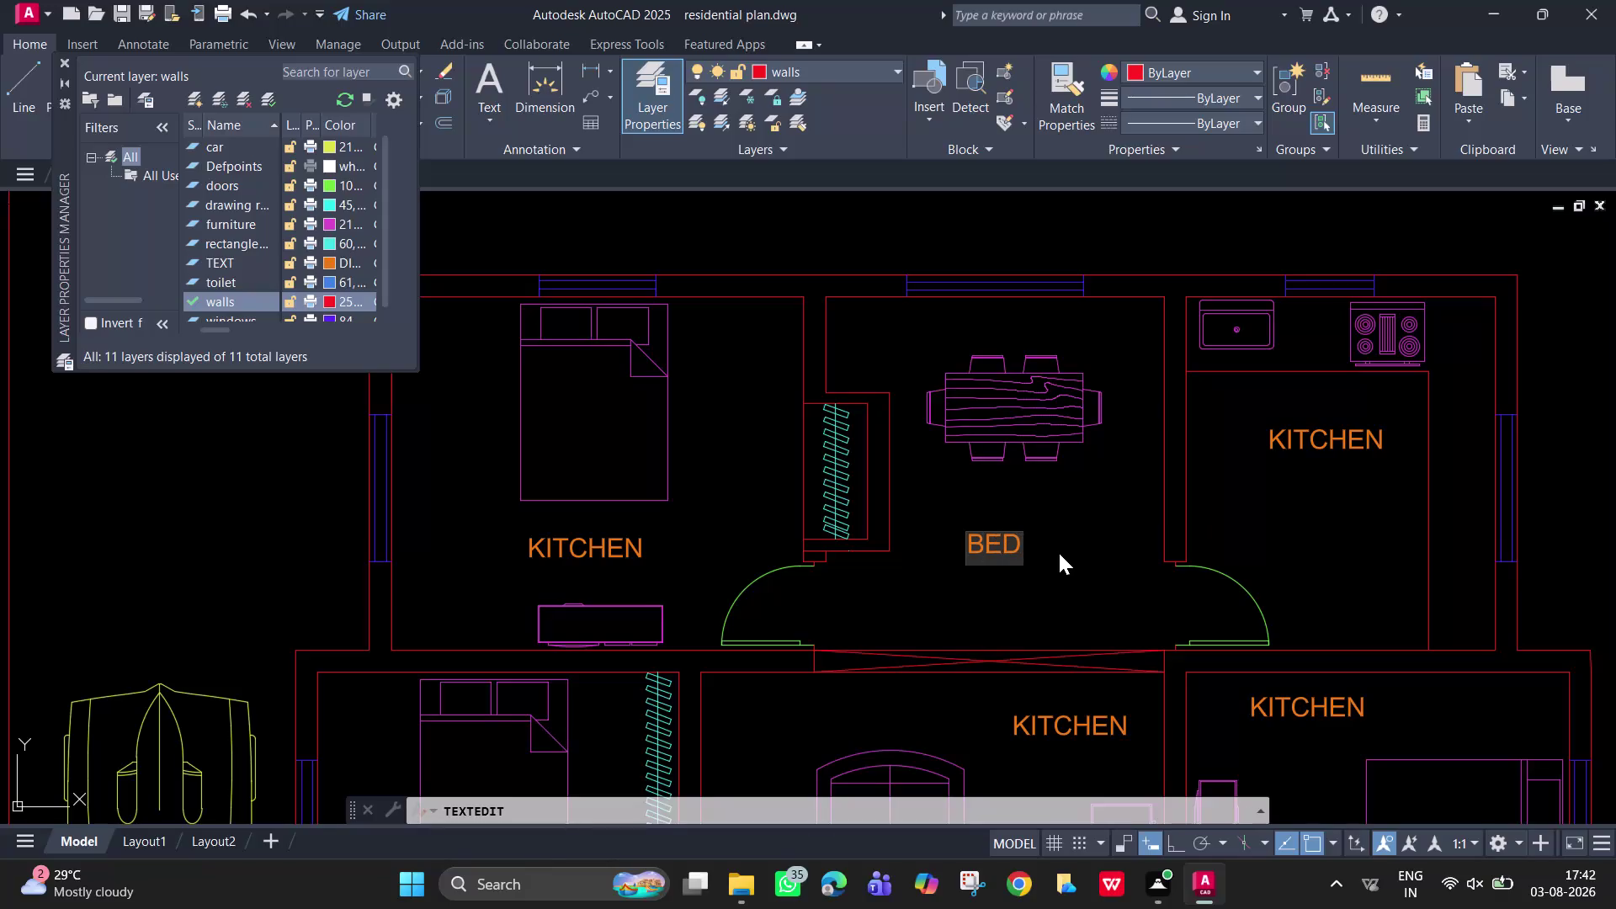
Retype the top-centre room's label as DINING, fixing typos along the way, and finish editing.
text(ROO)
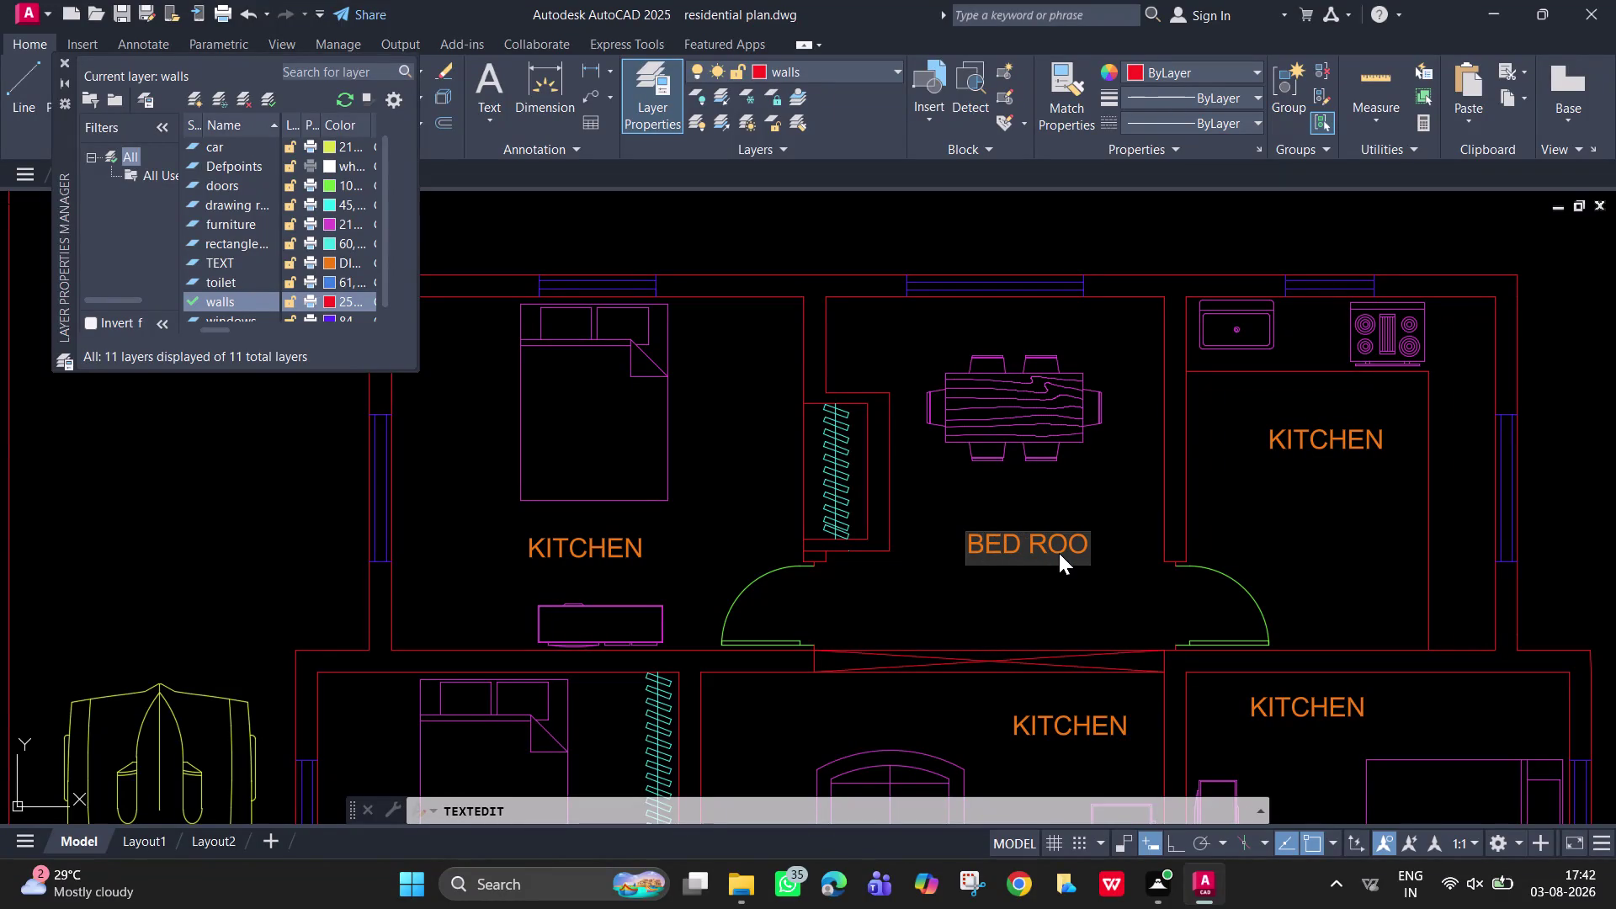
key(BackSpace)
key(BackSpace)
key(BackSpace)
text(DIN)
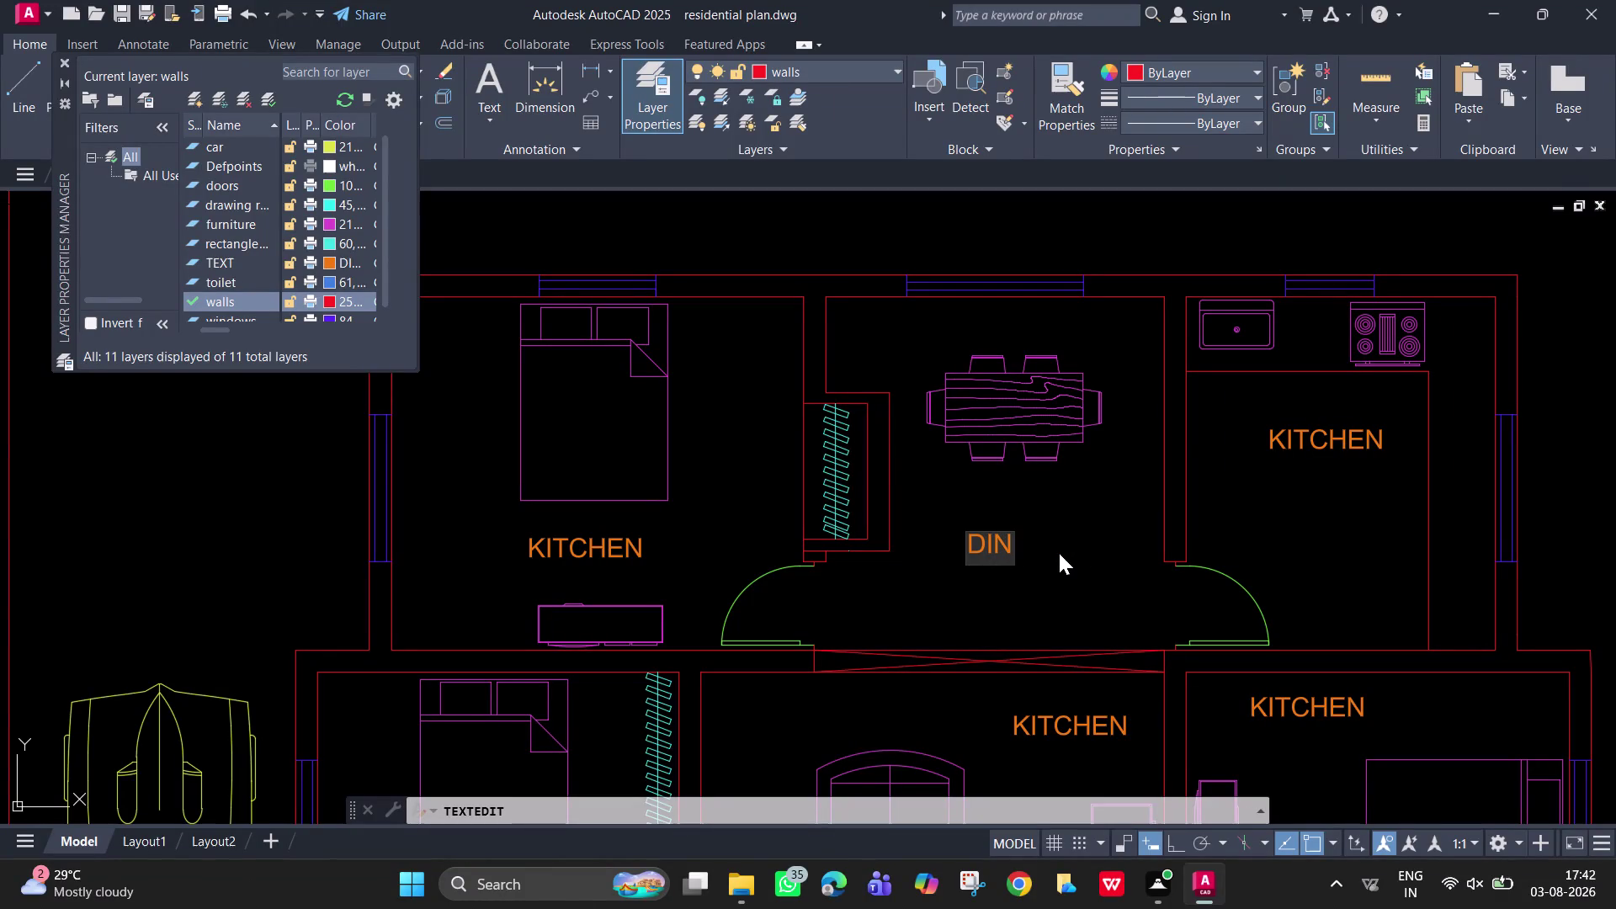
text(I)
key(n)
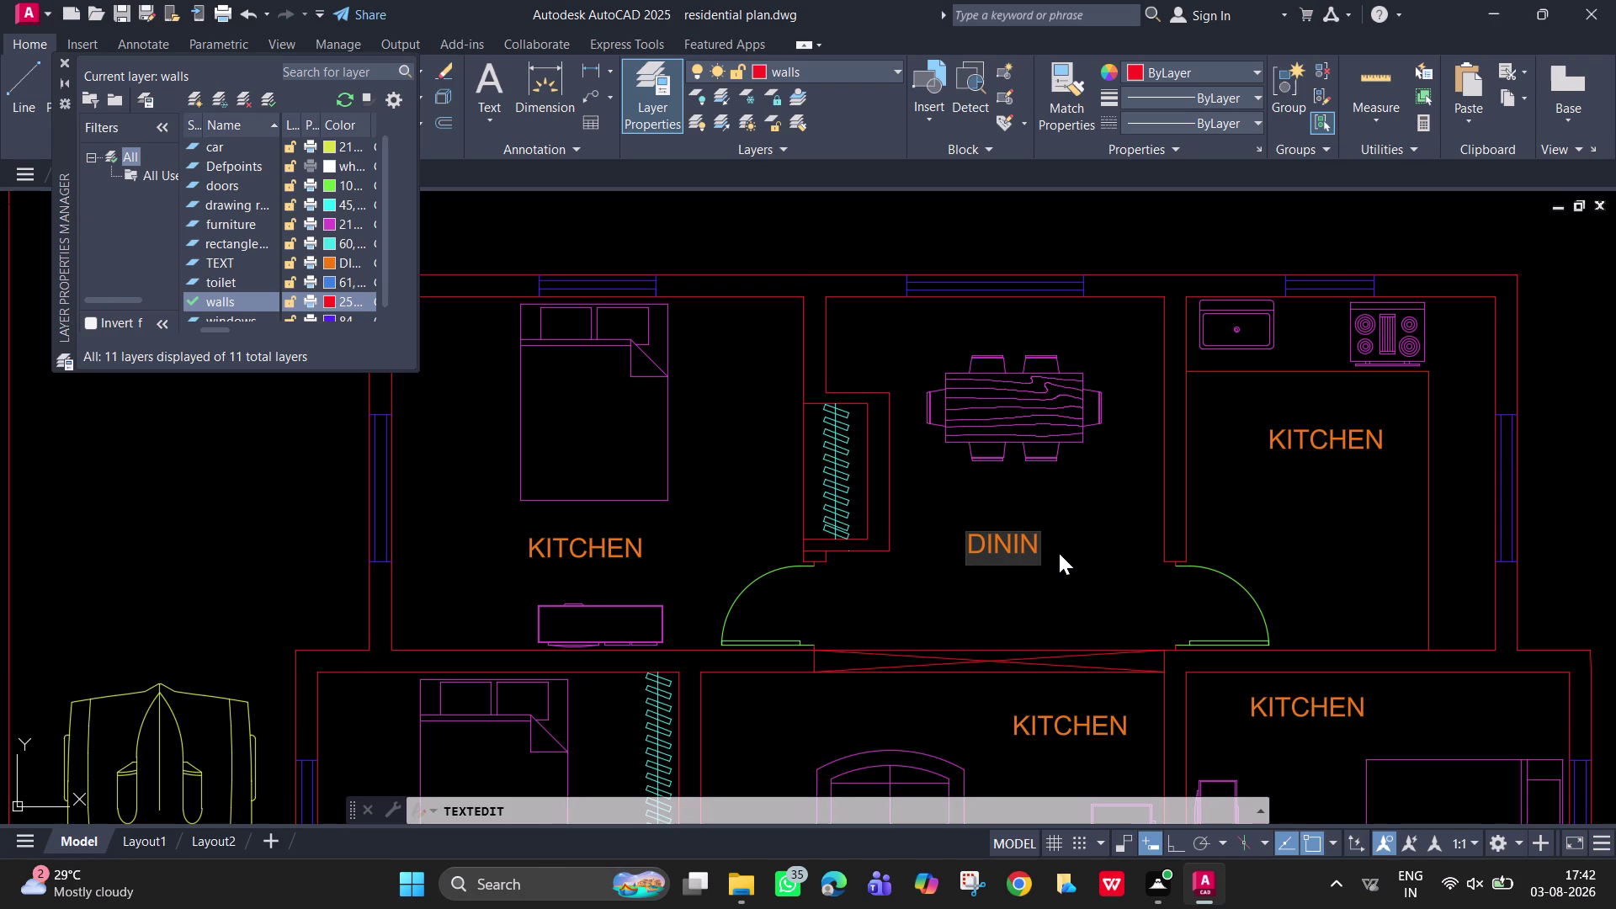
key(n)
key(BackSpace)
key(BackSpace)
key(BackSpace)
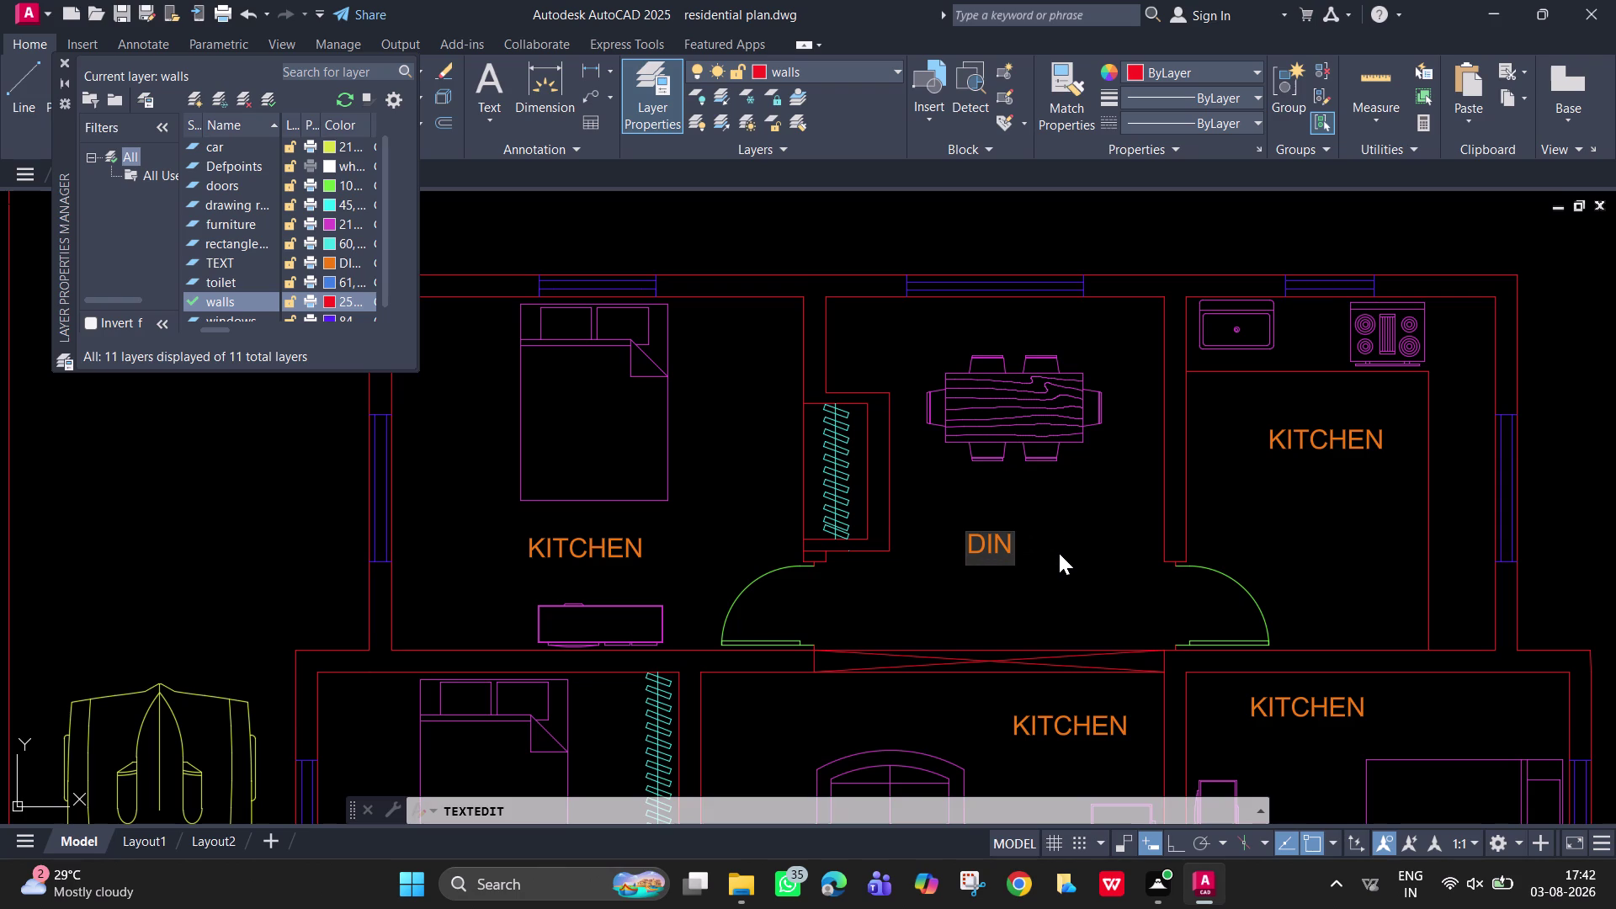
text(ING)
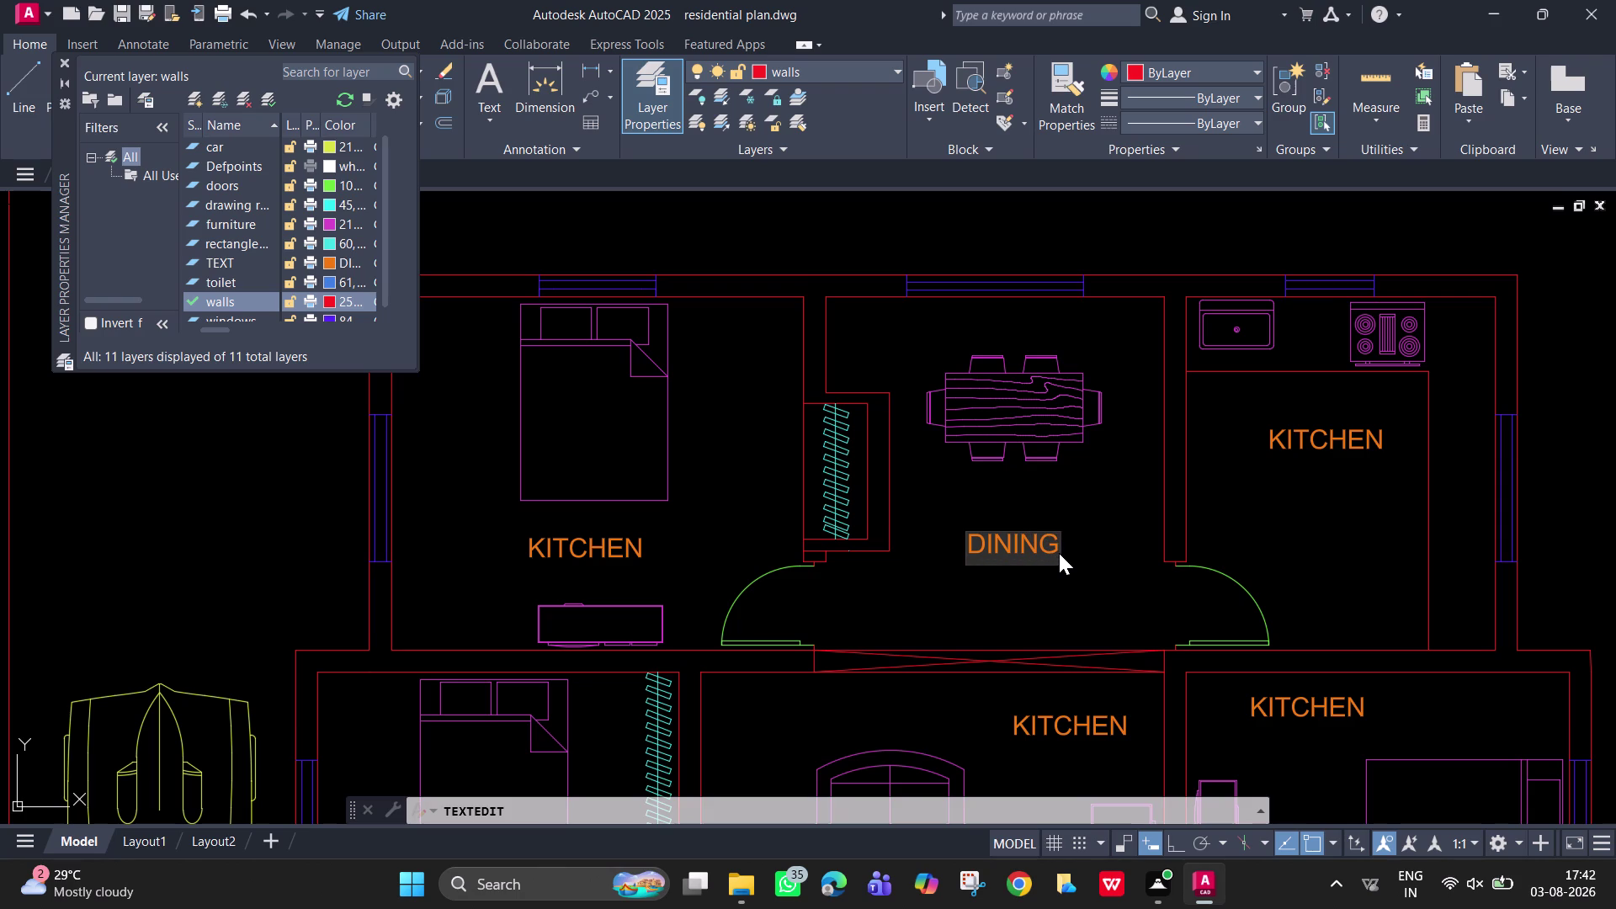
key(BackSpace)
key(g)
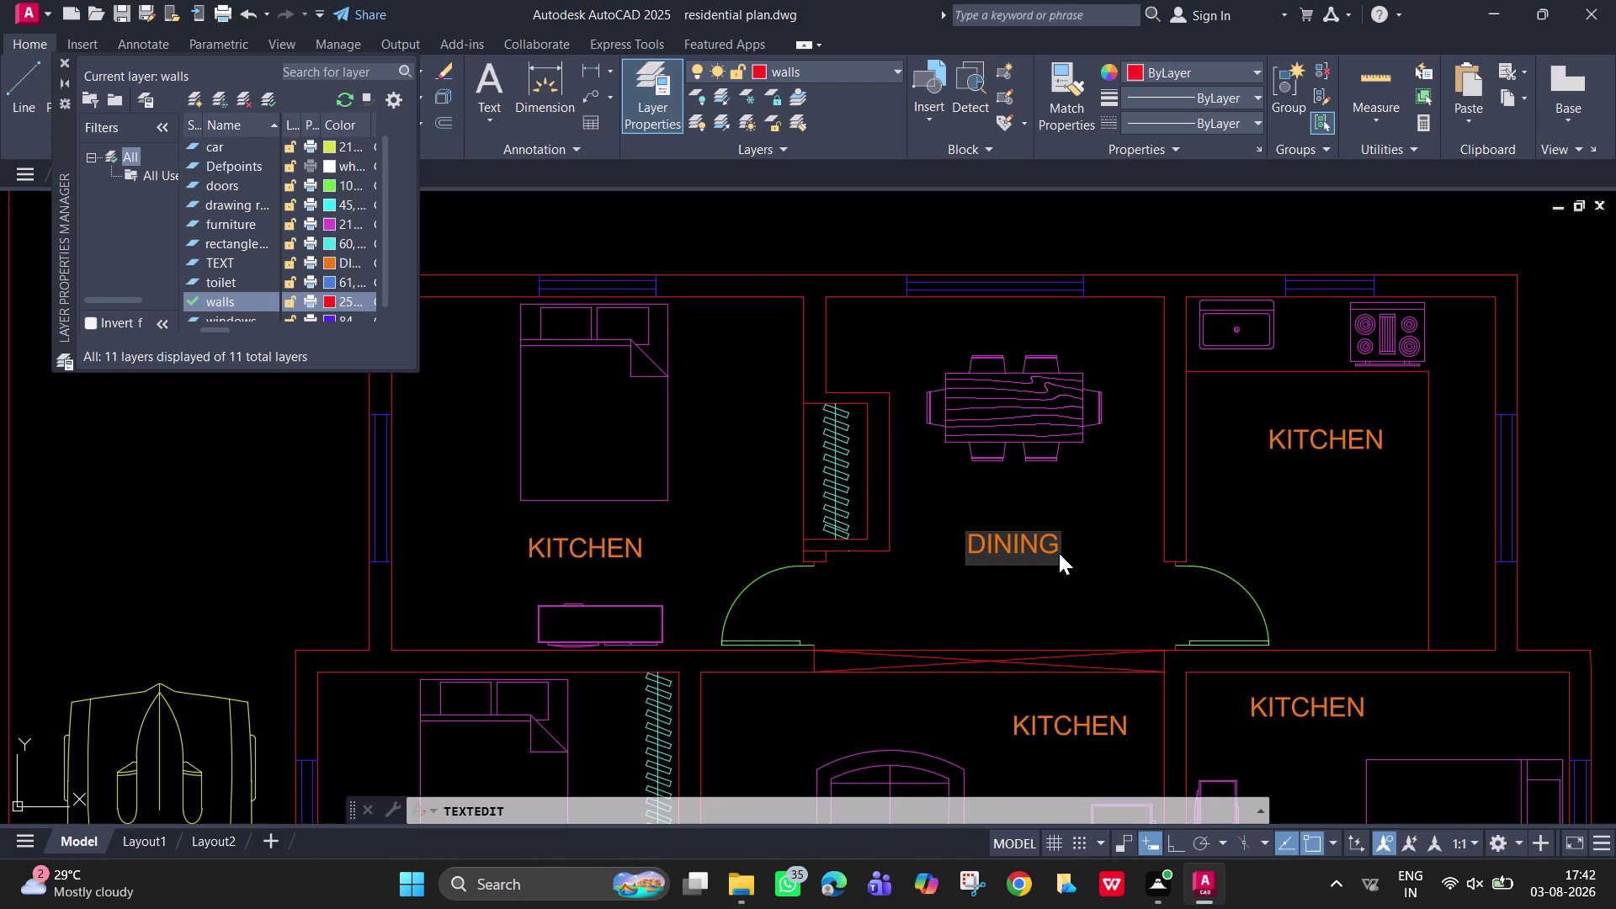
key(Return)
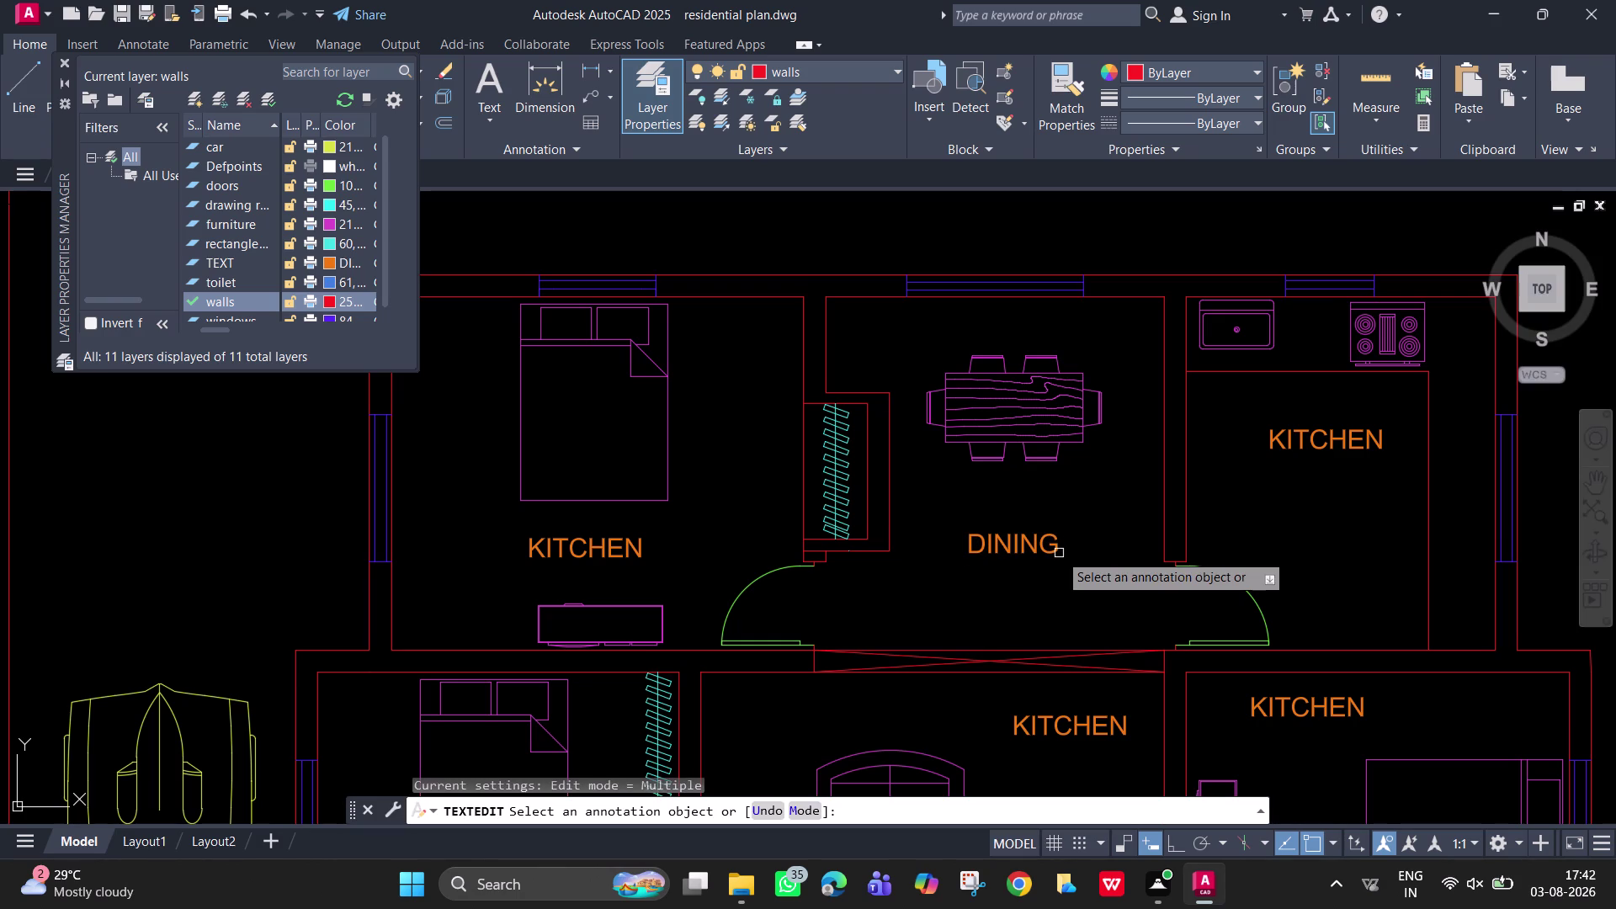
Replace the upper-left bedroom's KITCHEN label with BED ROOM and exit text editing.
double_click(614, 538)
key(BackSpace)
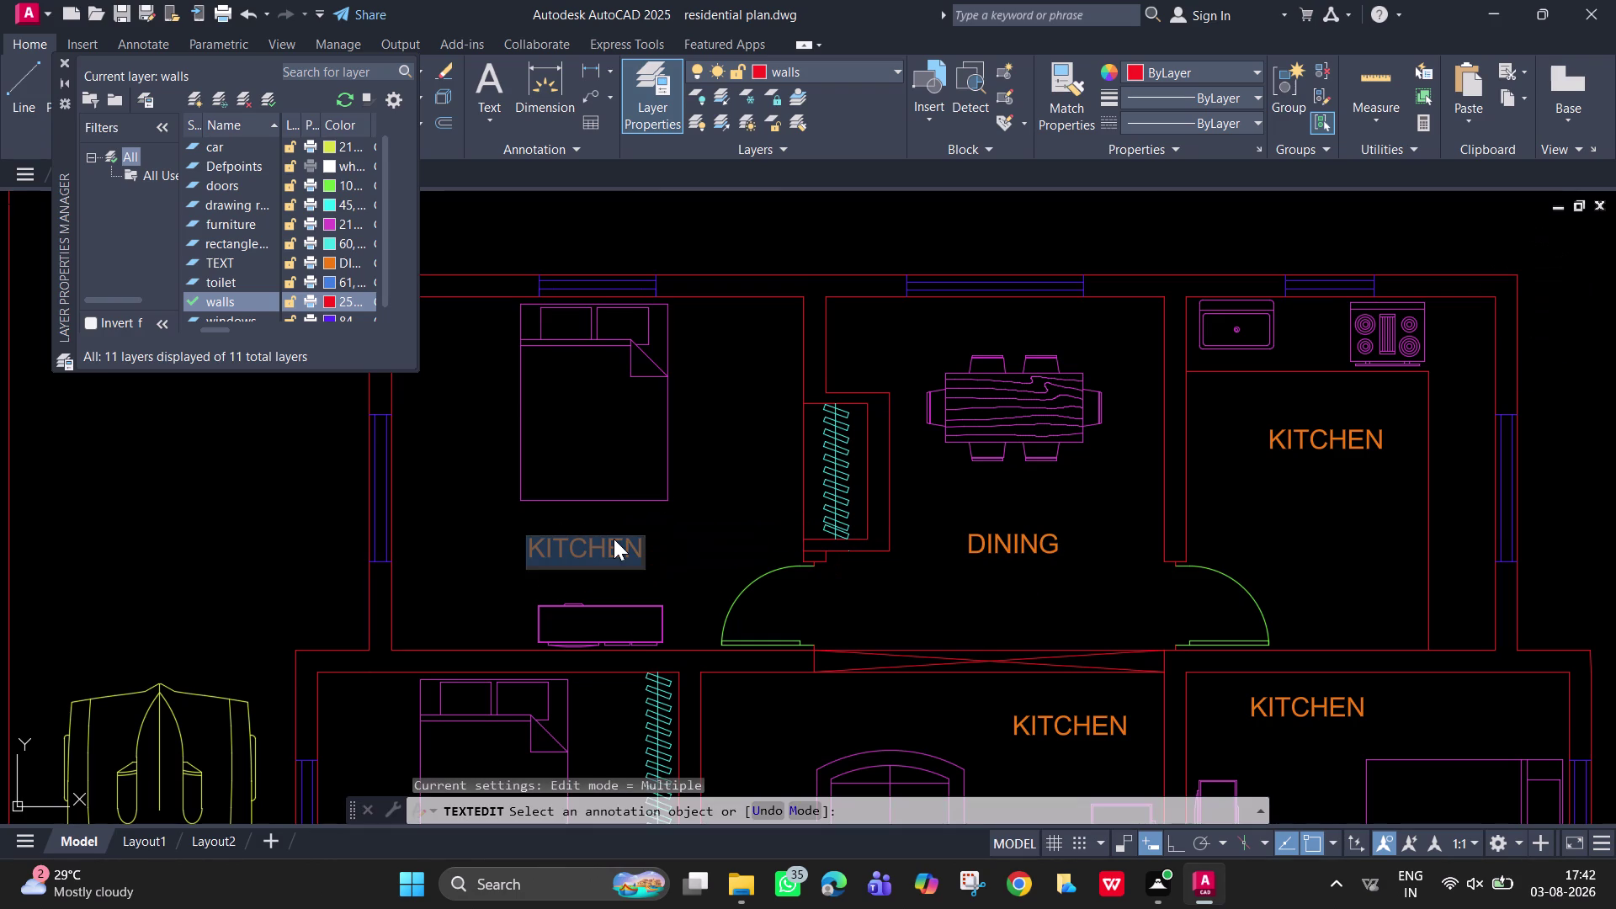
text(BED)
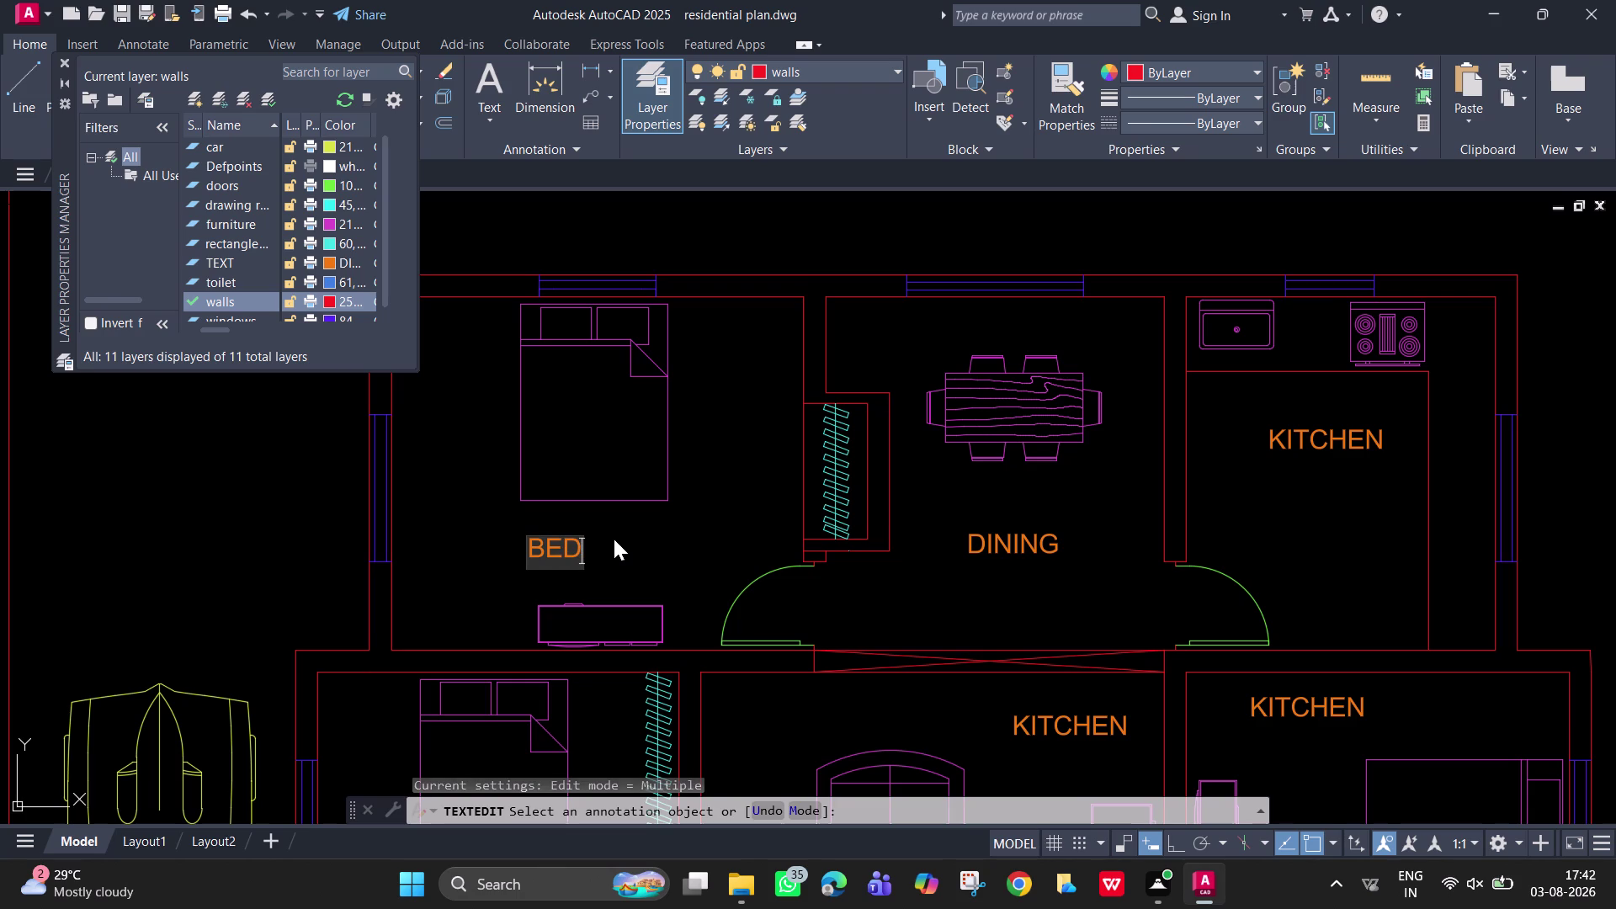
key(space)
text(ROOM)
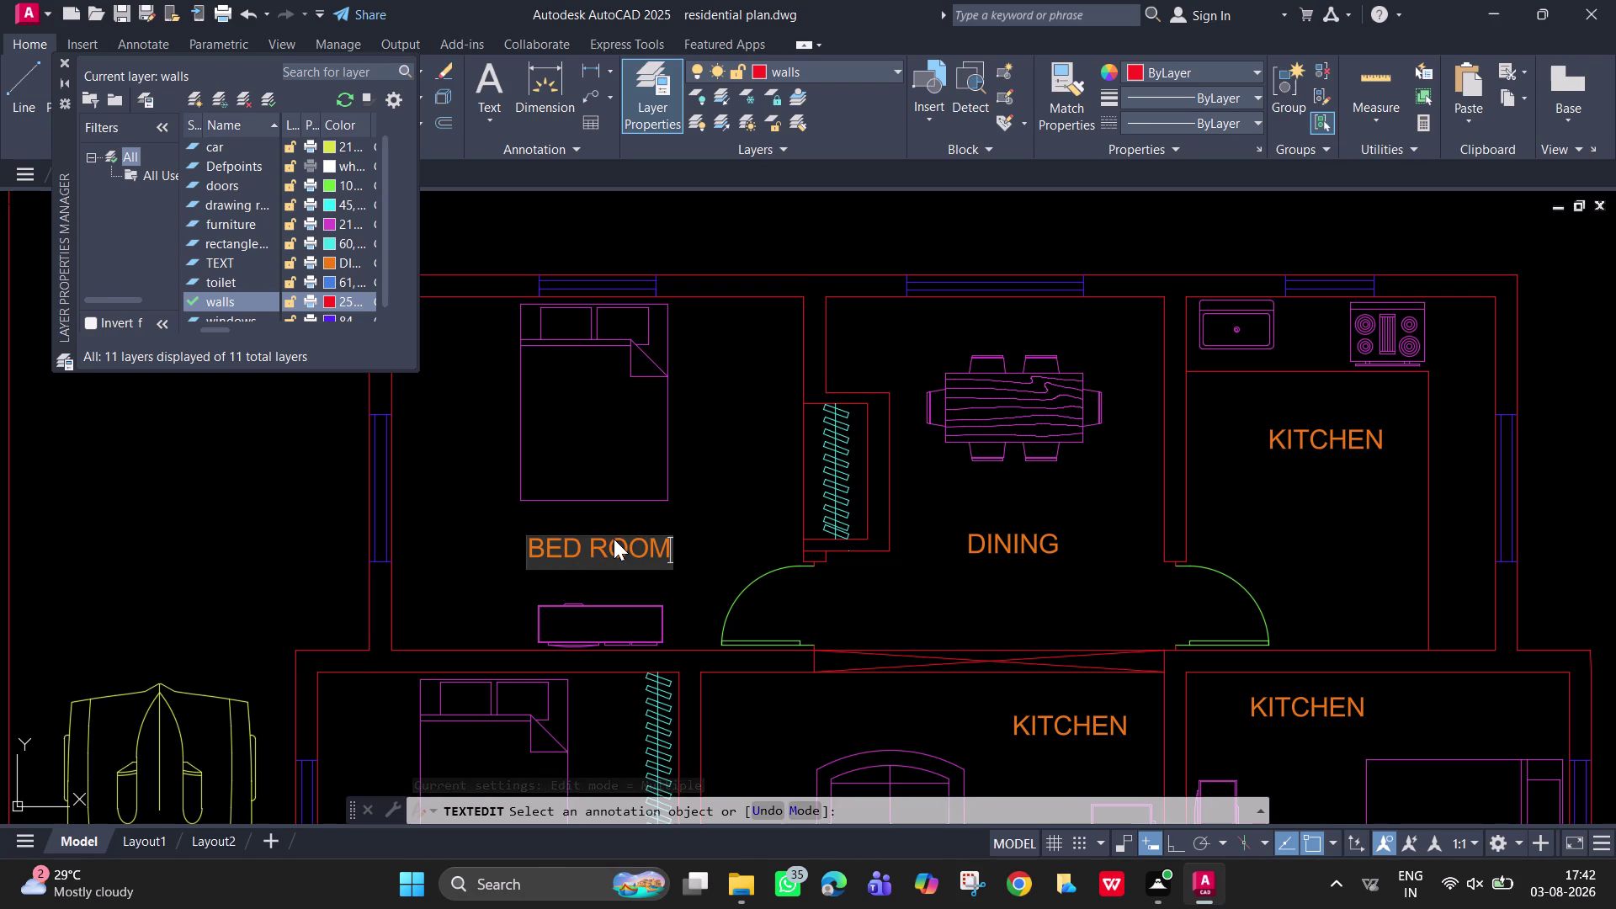
key(space)
key(space)
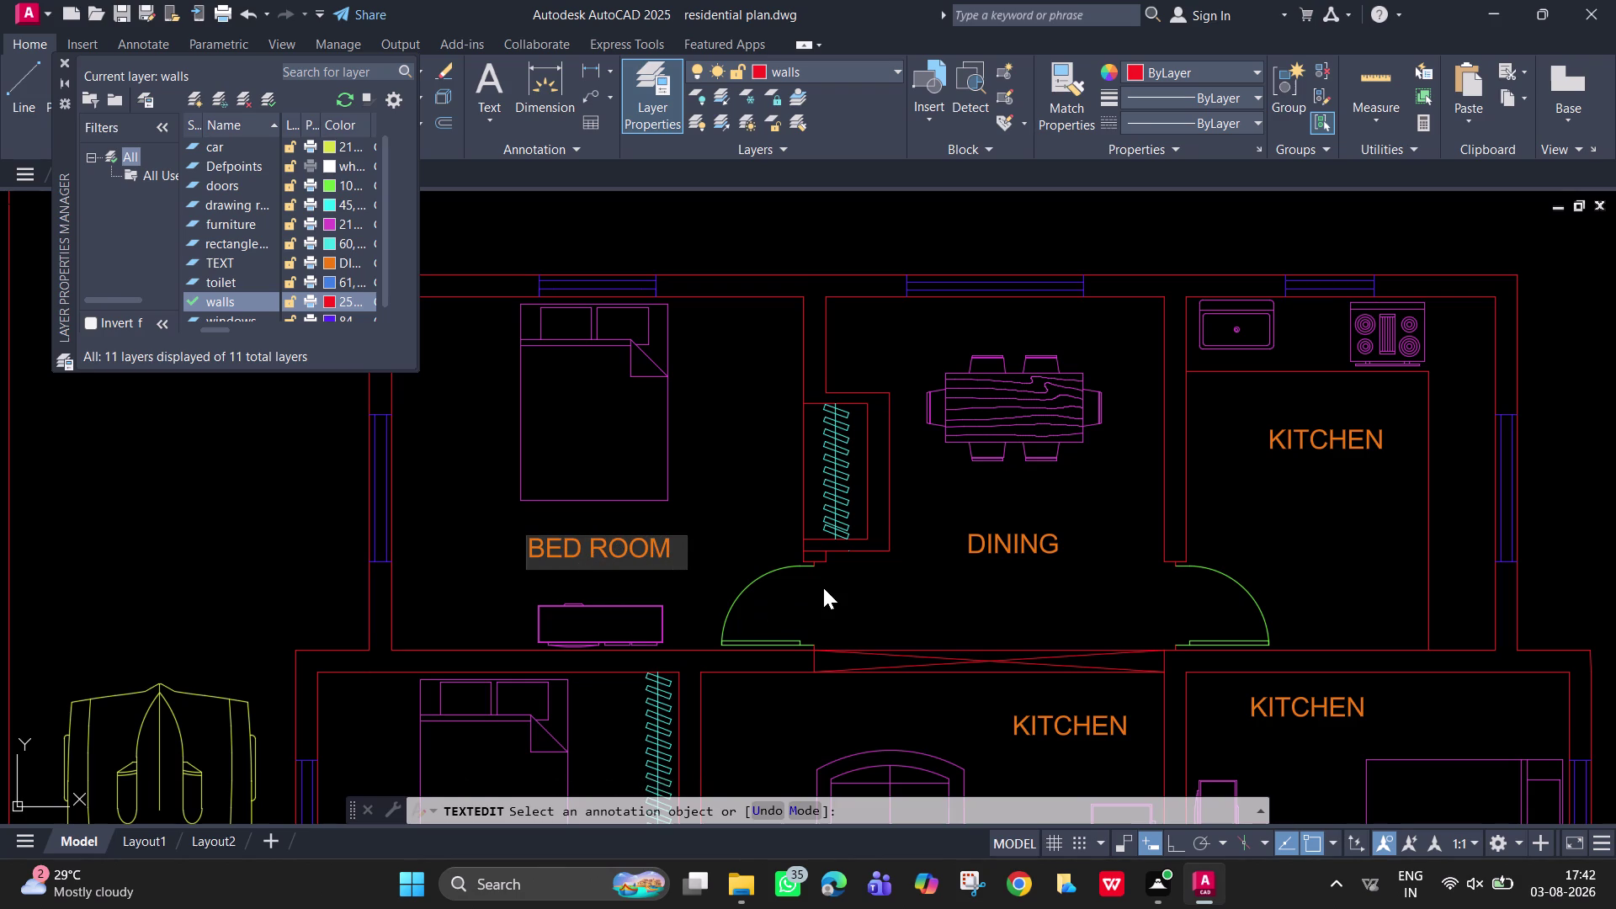
key(Return)
key(Return)
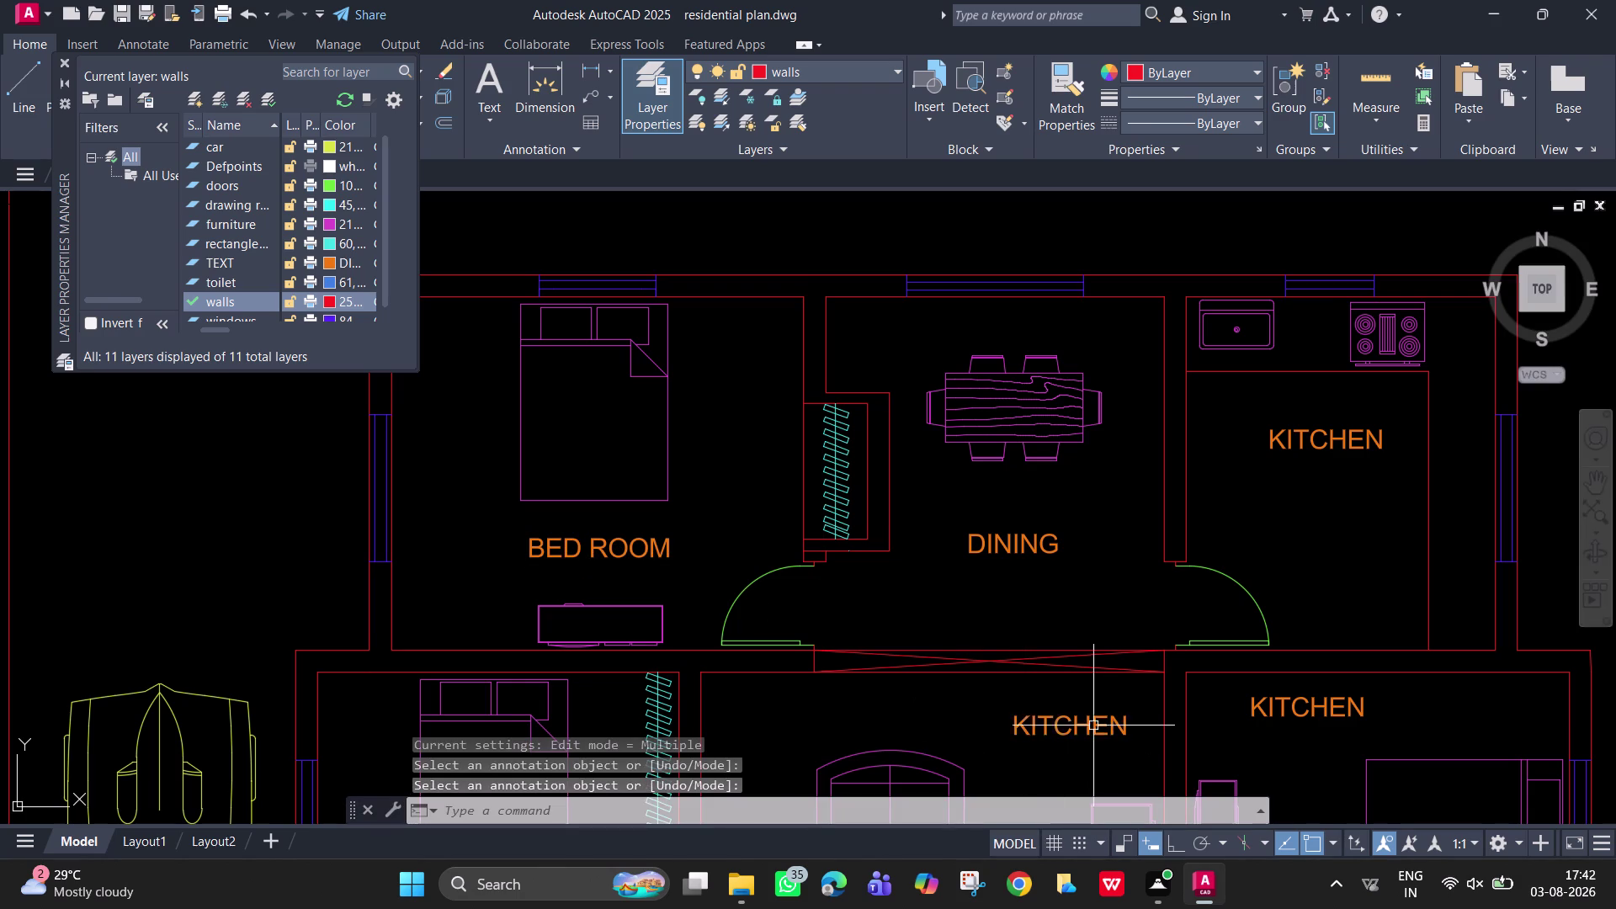
Rename the lower-middle KITCHEN label to LIVING AREA.
double_click(1095, 725)
scroll(down, 3)
middle_drag(1094, 725, 1112, 485)
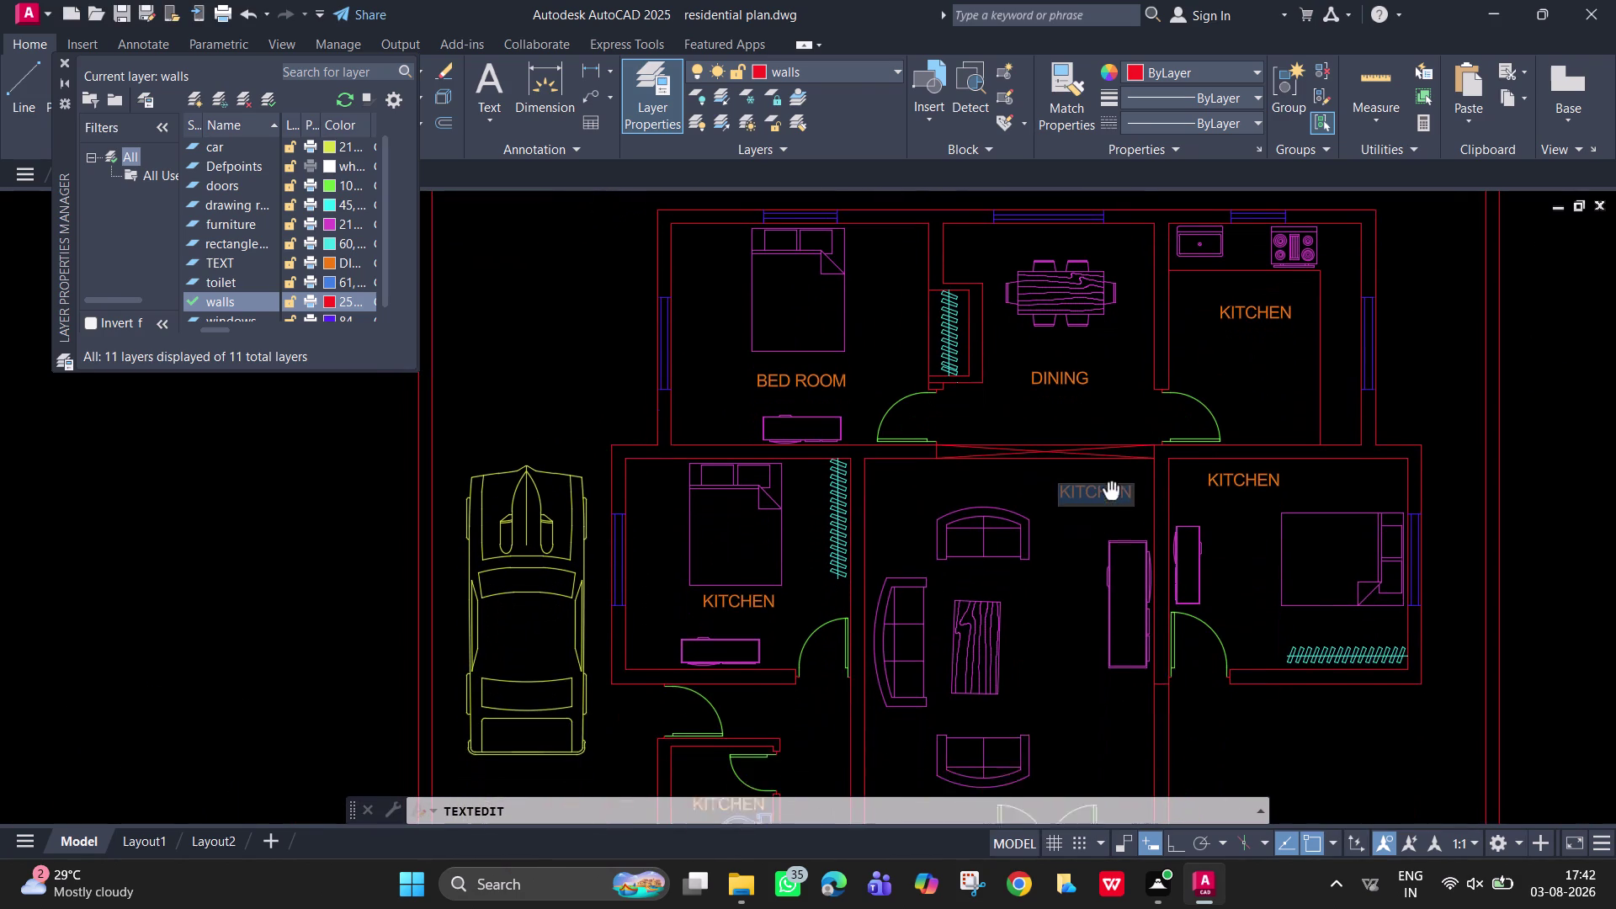
middle_drag(1112, 485, 1112, 476)
key(l)
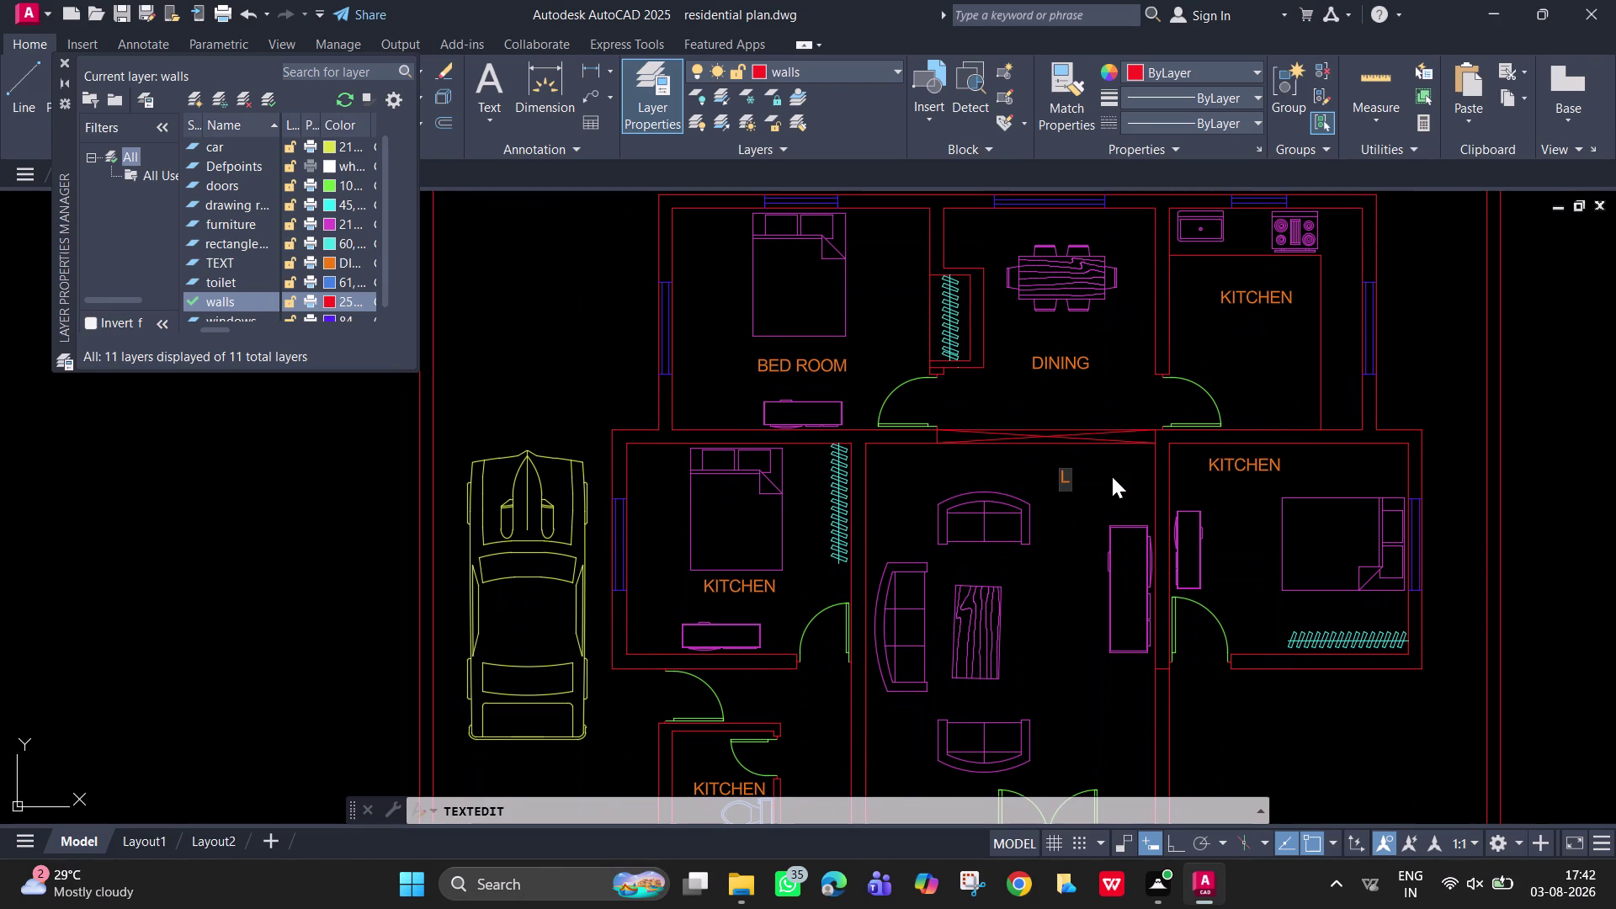
text(IVI)
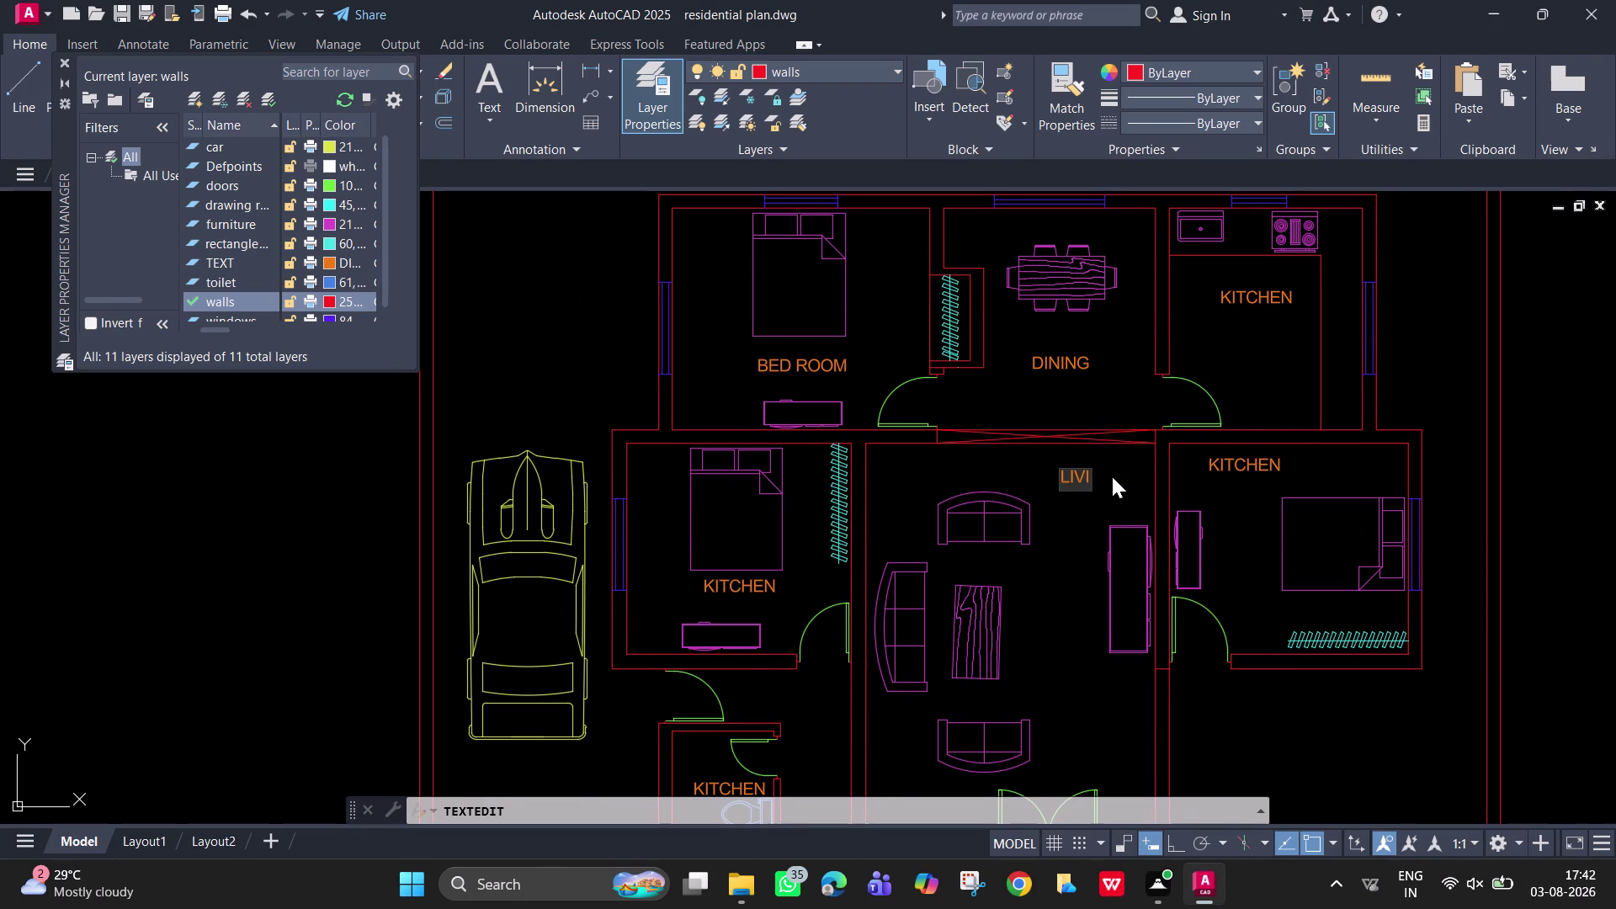
text(NG)
key(space)
text(AREA)
key(Return)
key(Return)
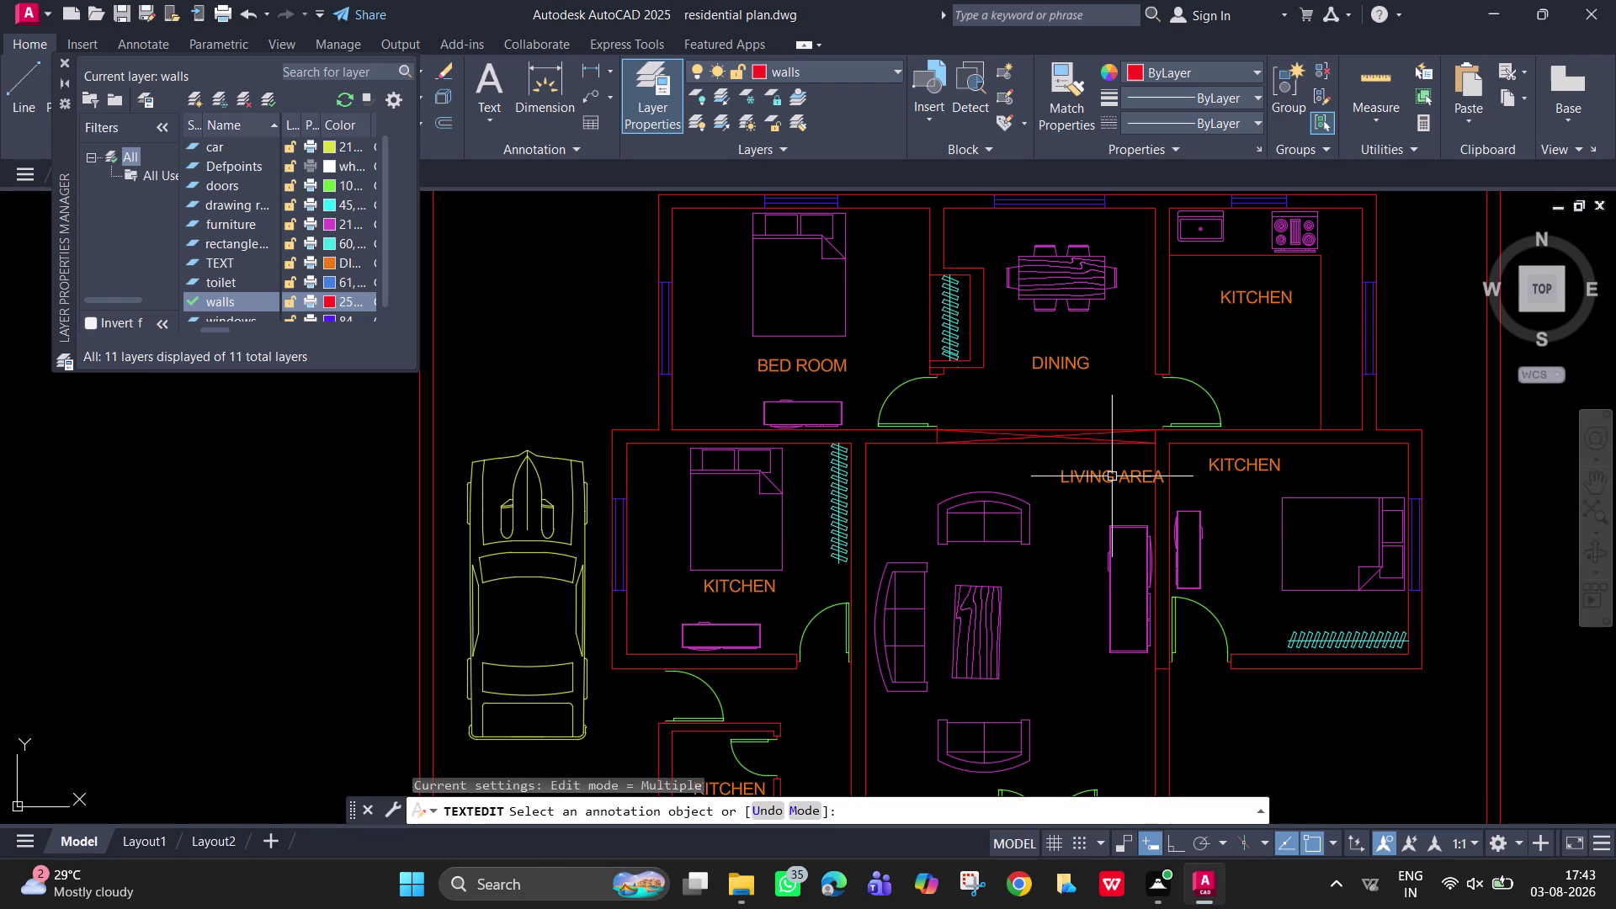
Move the LIVING AREA label down into the room with the sofas.
click(1112, 476)
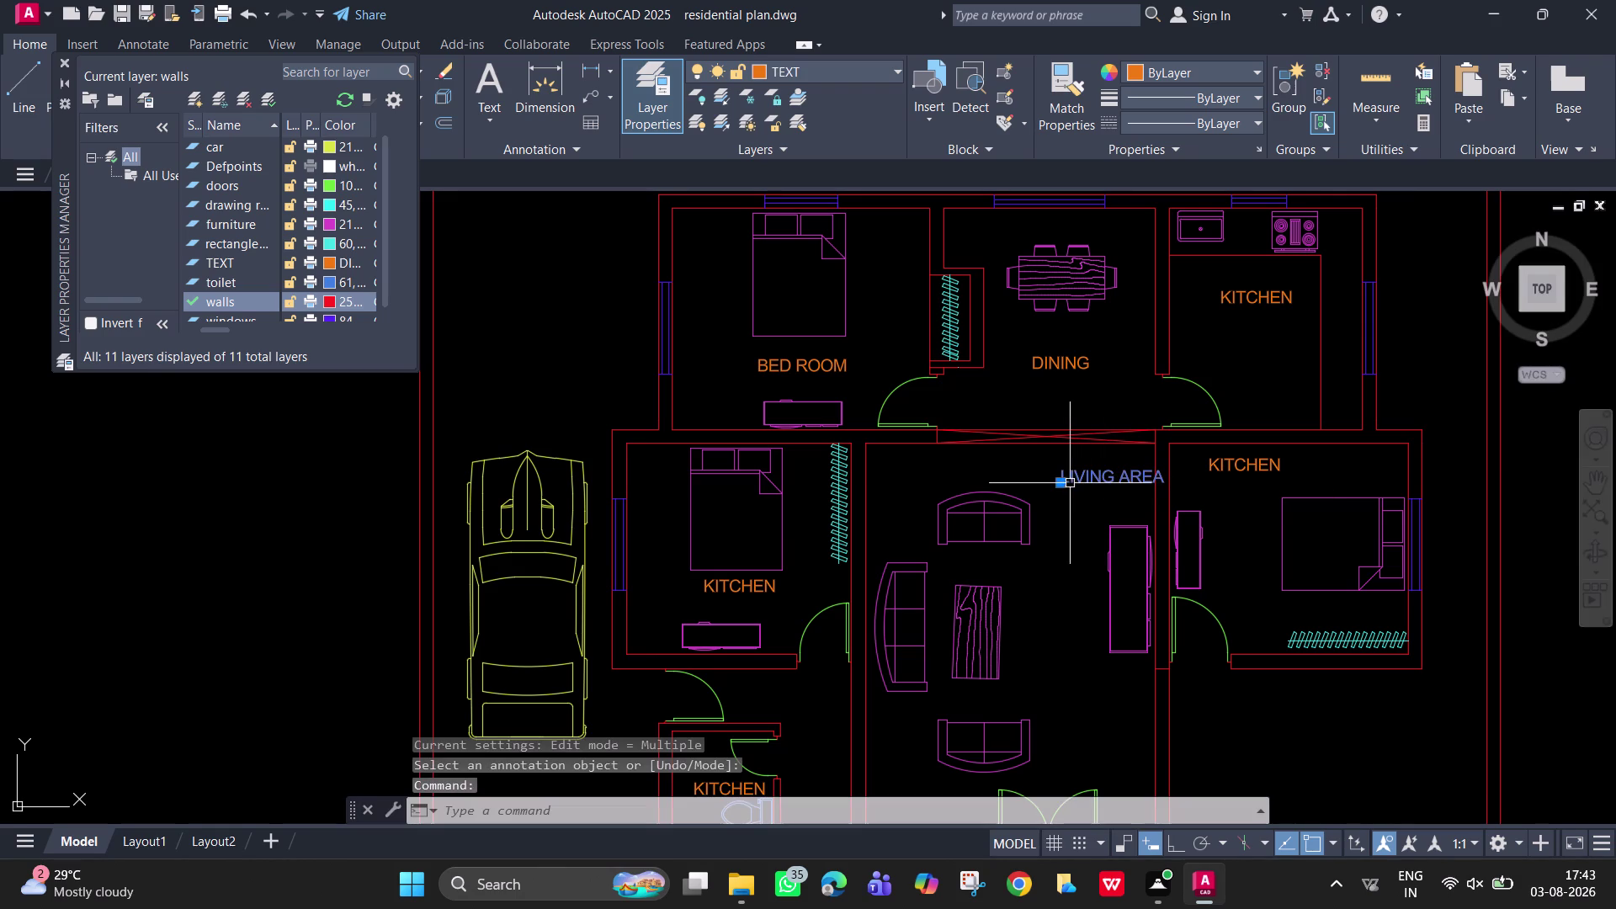
key(m)
key(space)
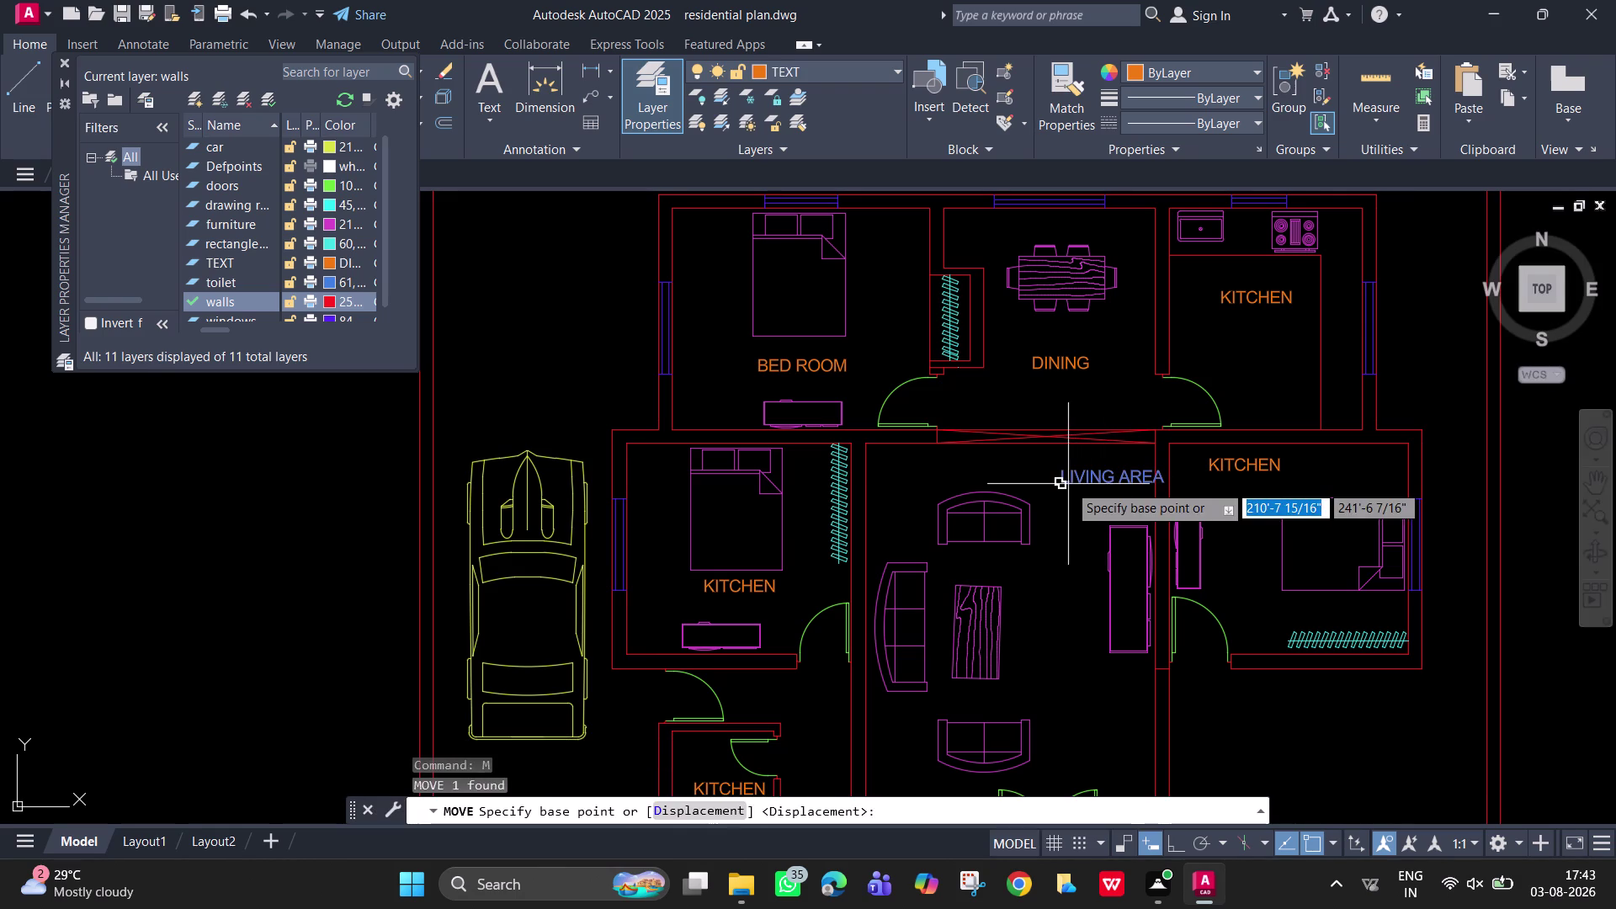
click(1068, 484)
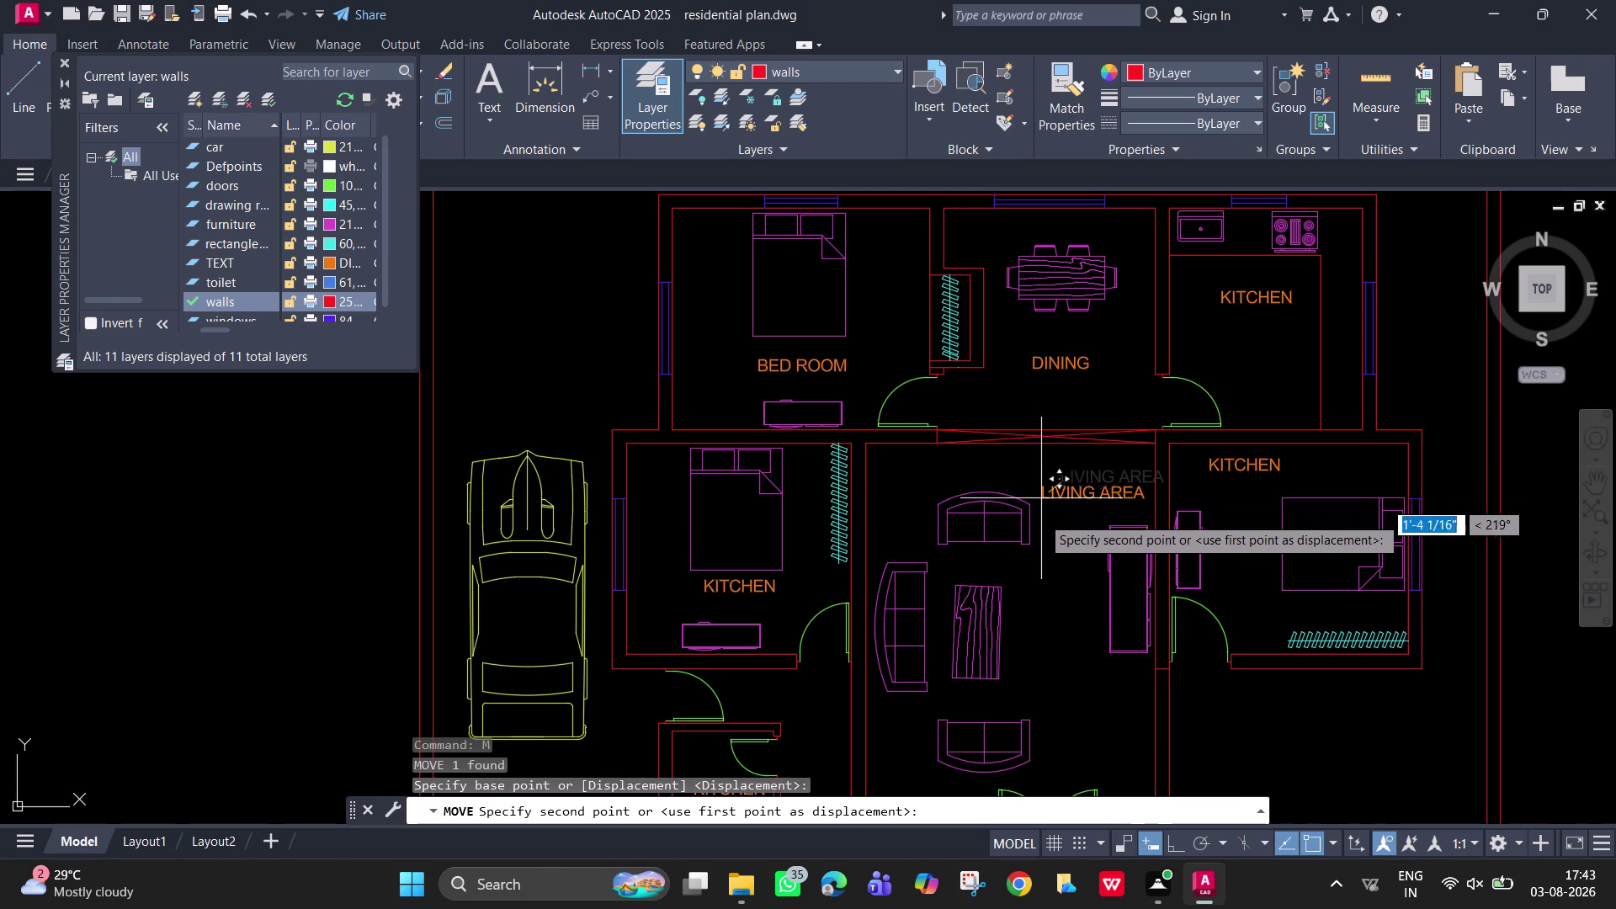
click(974, 569)
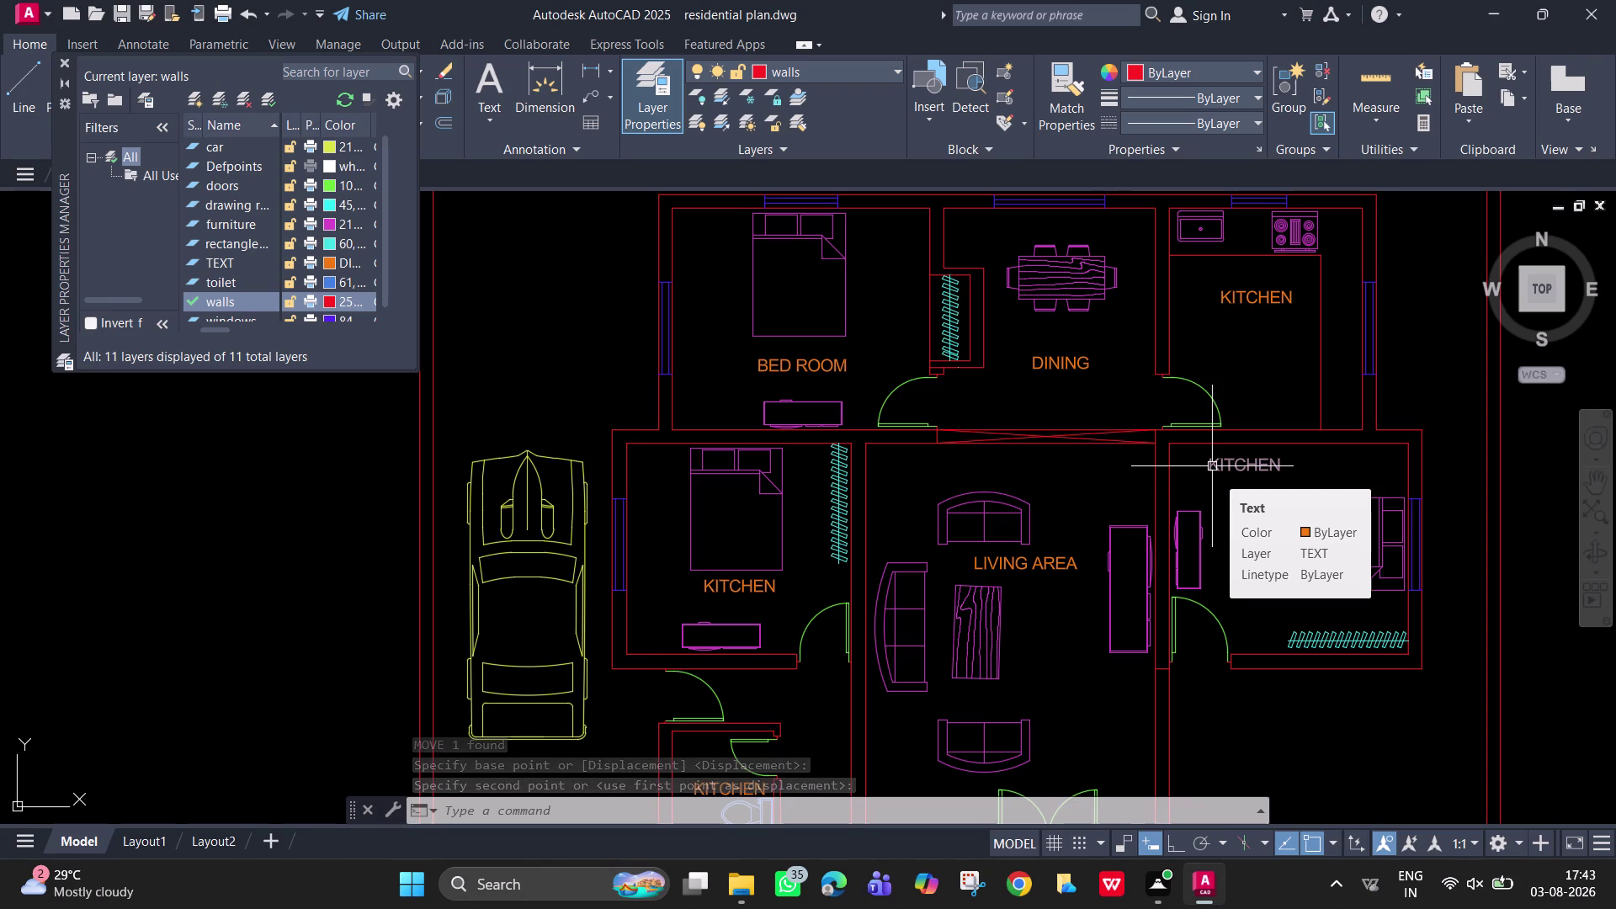
double_click(1263, 461)
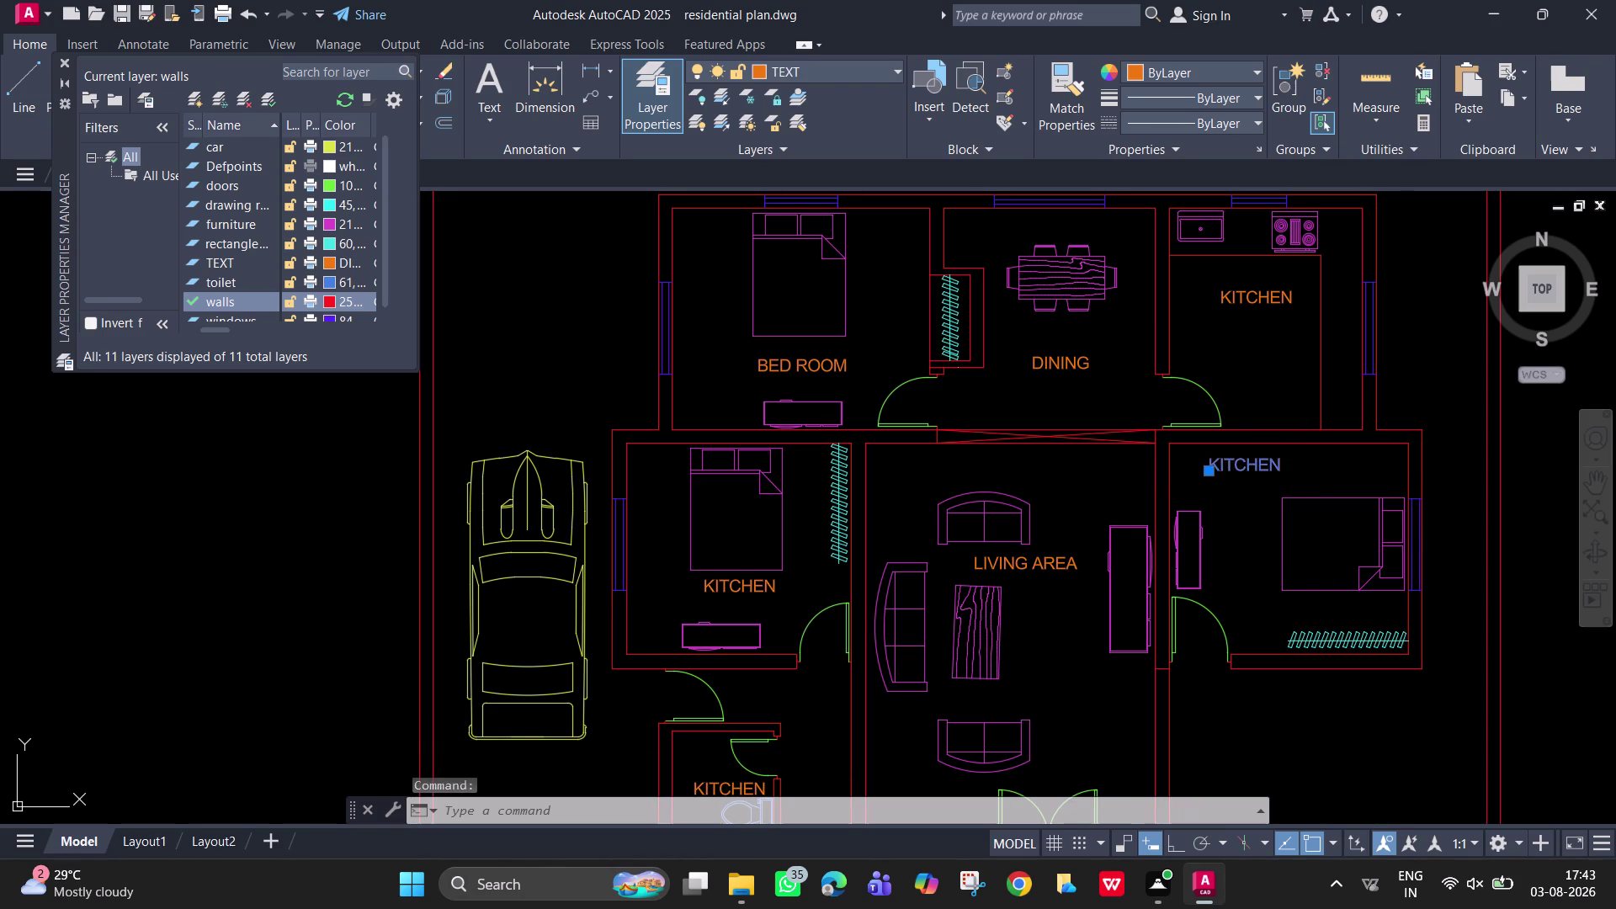
Change the right-hand KITCHEN label to BED ROOM and end text editing.
key(BackSpace)
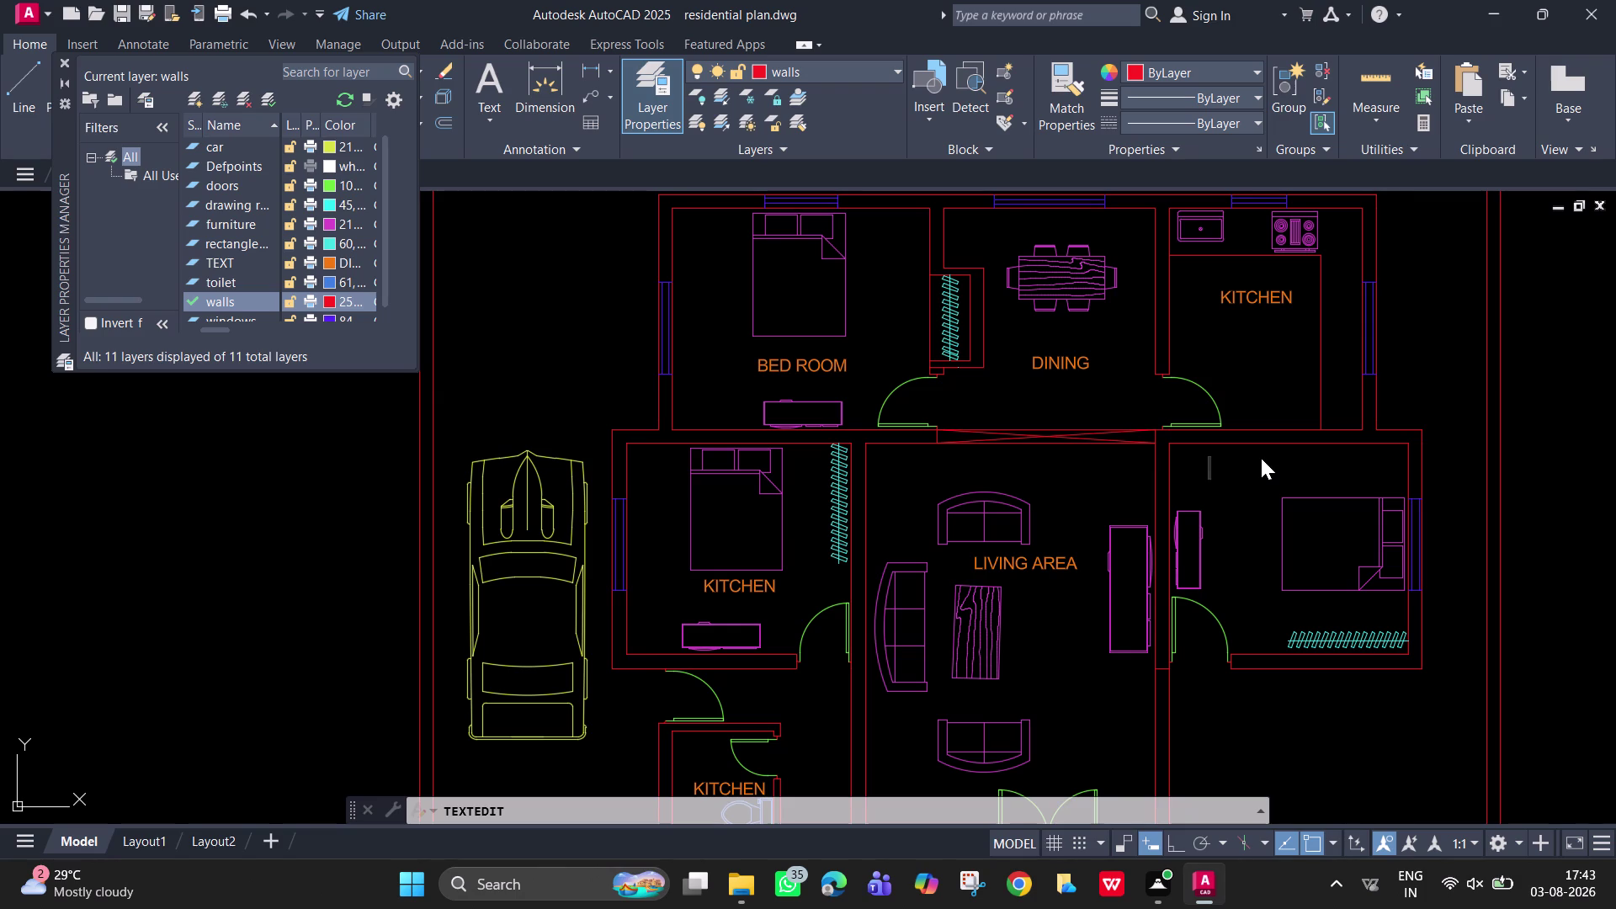
text(BED R)
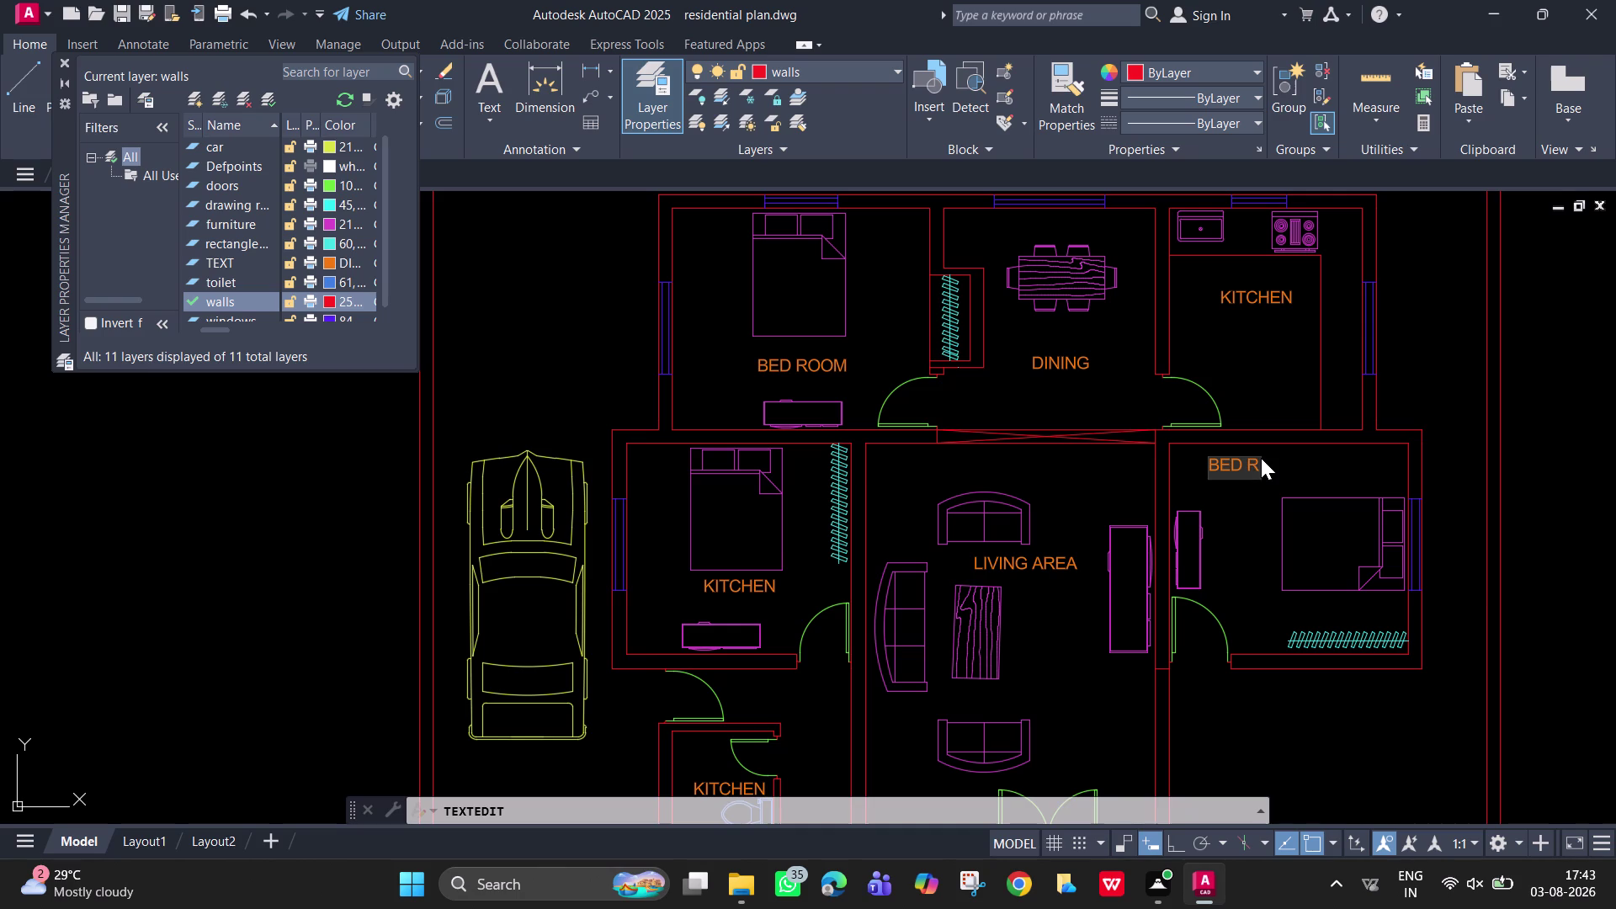
text(OOM)
key(Return)
key(Return)
key(Escape)
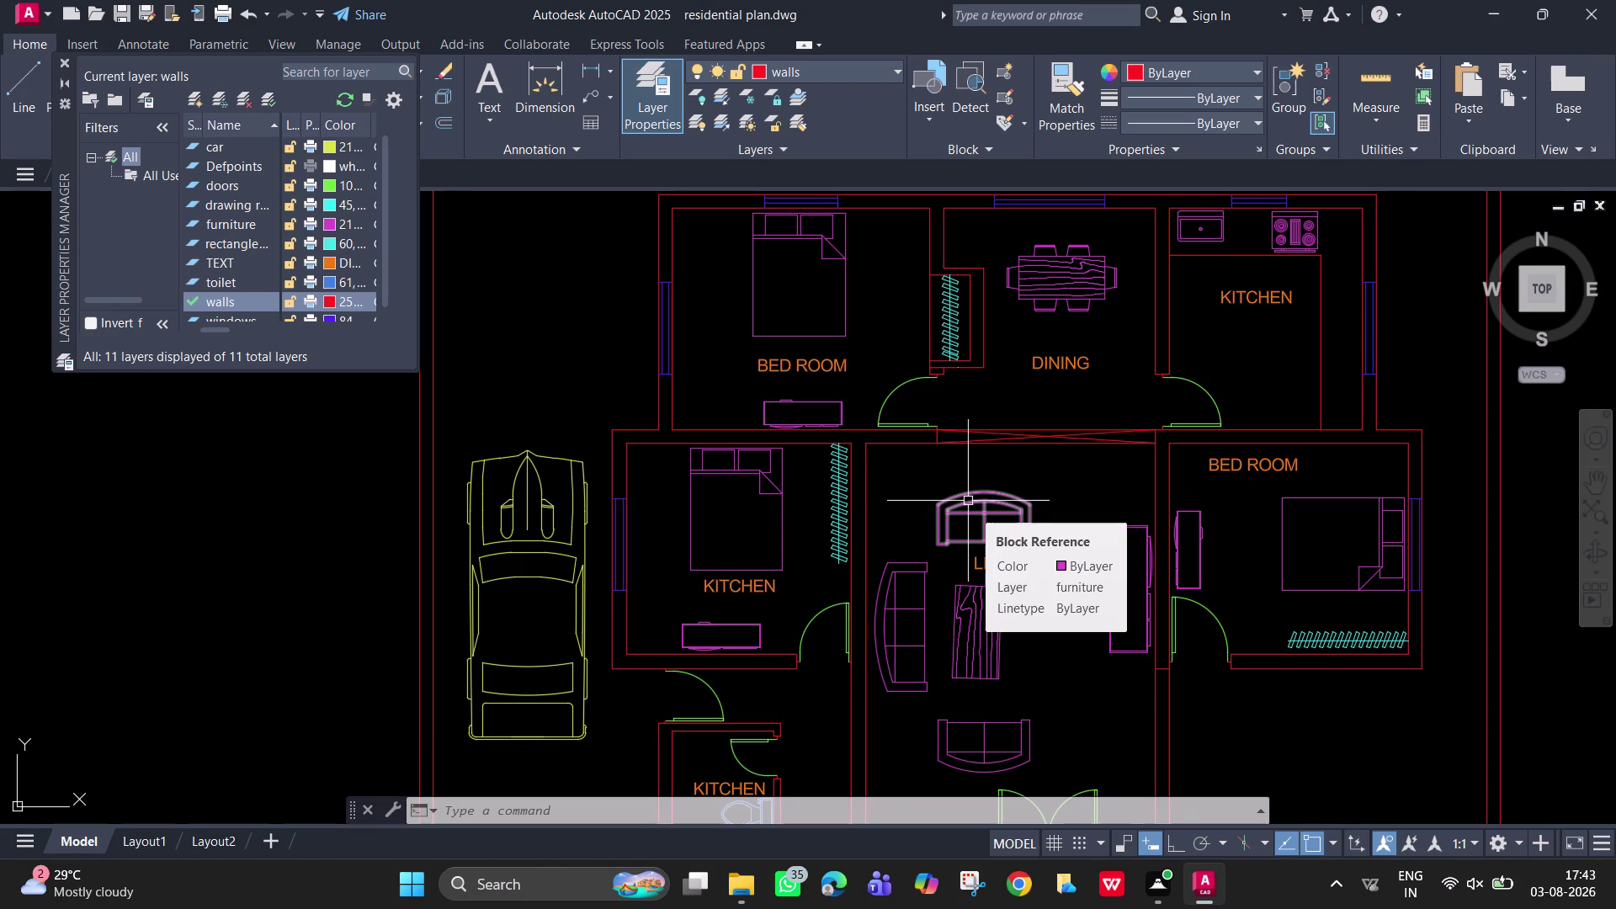
Relabel the bedroom left of the living area as BED ROOM.
middle_drag(1229, 431, 1366, 273)
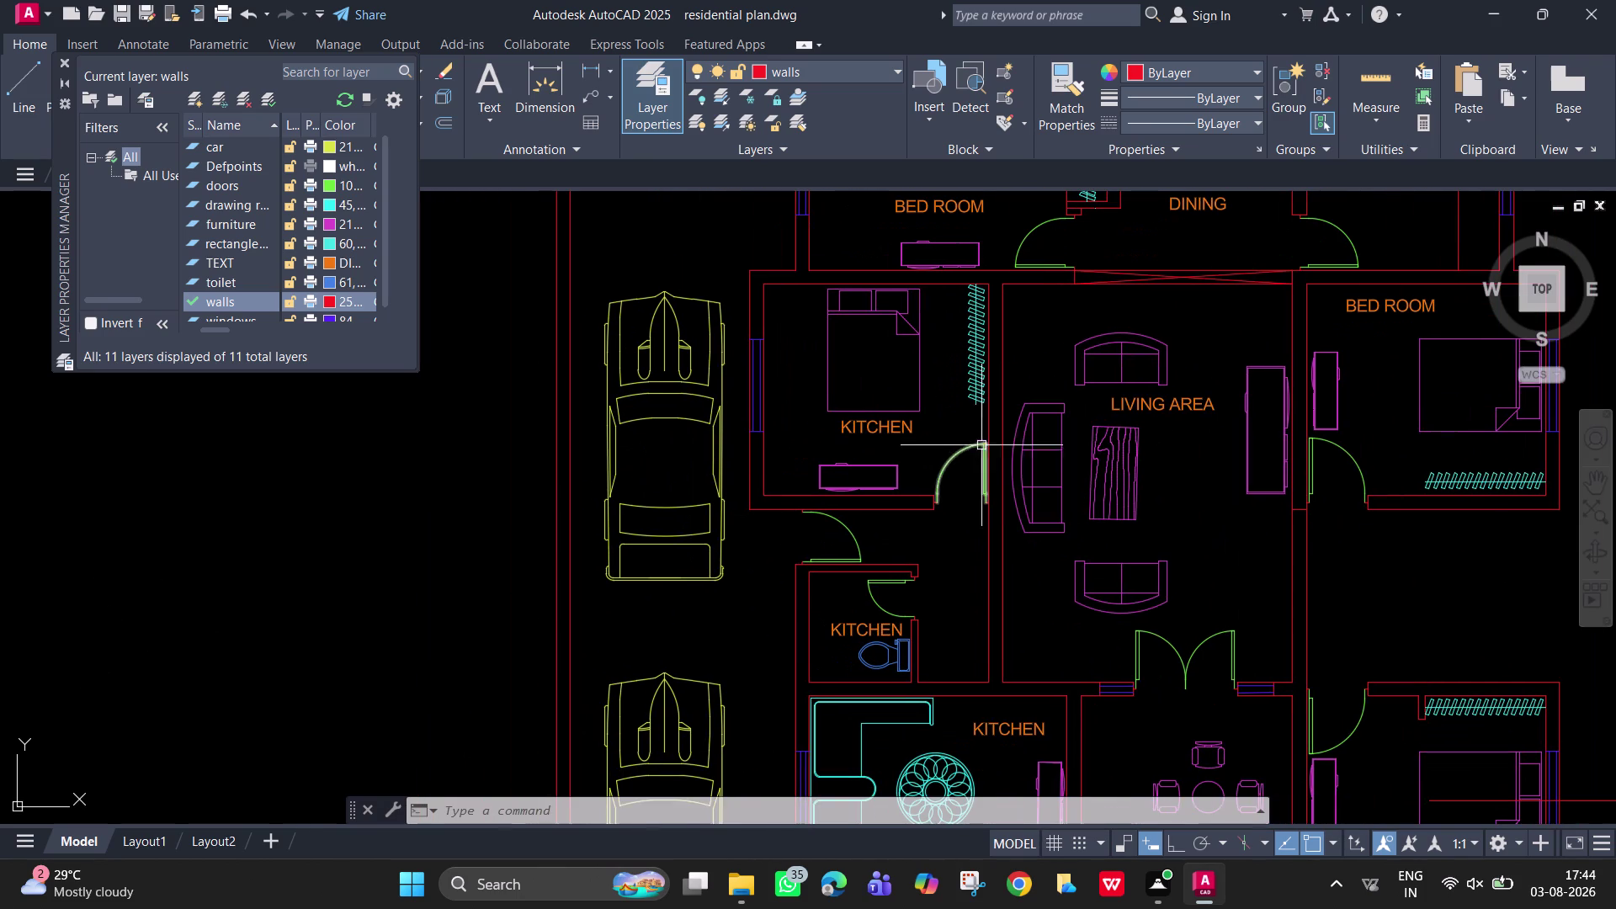
double_click(904, 429)
key(BackSpace)
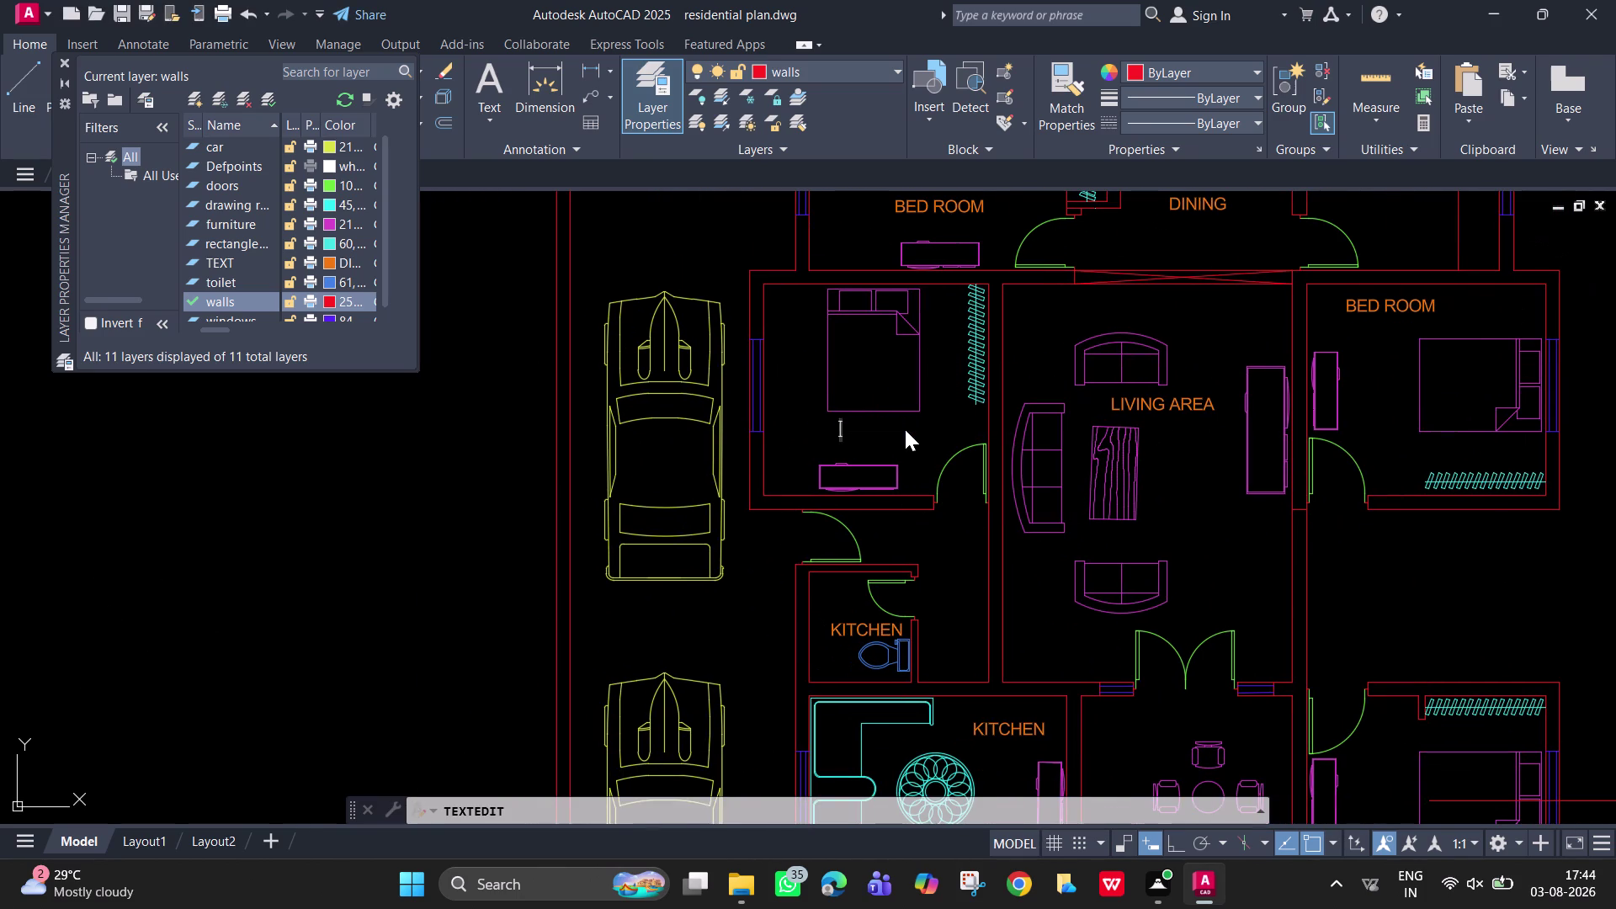
text(BED)
key(space)
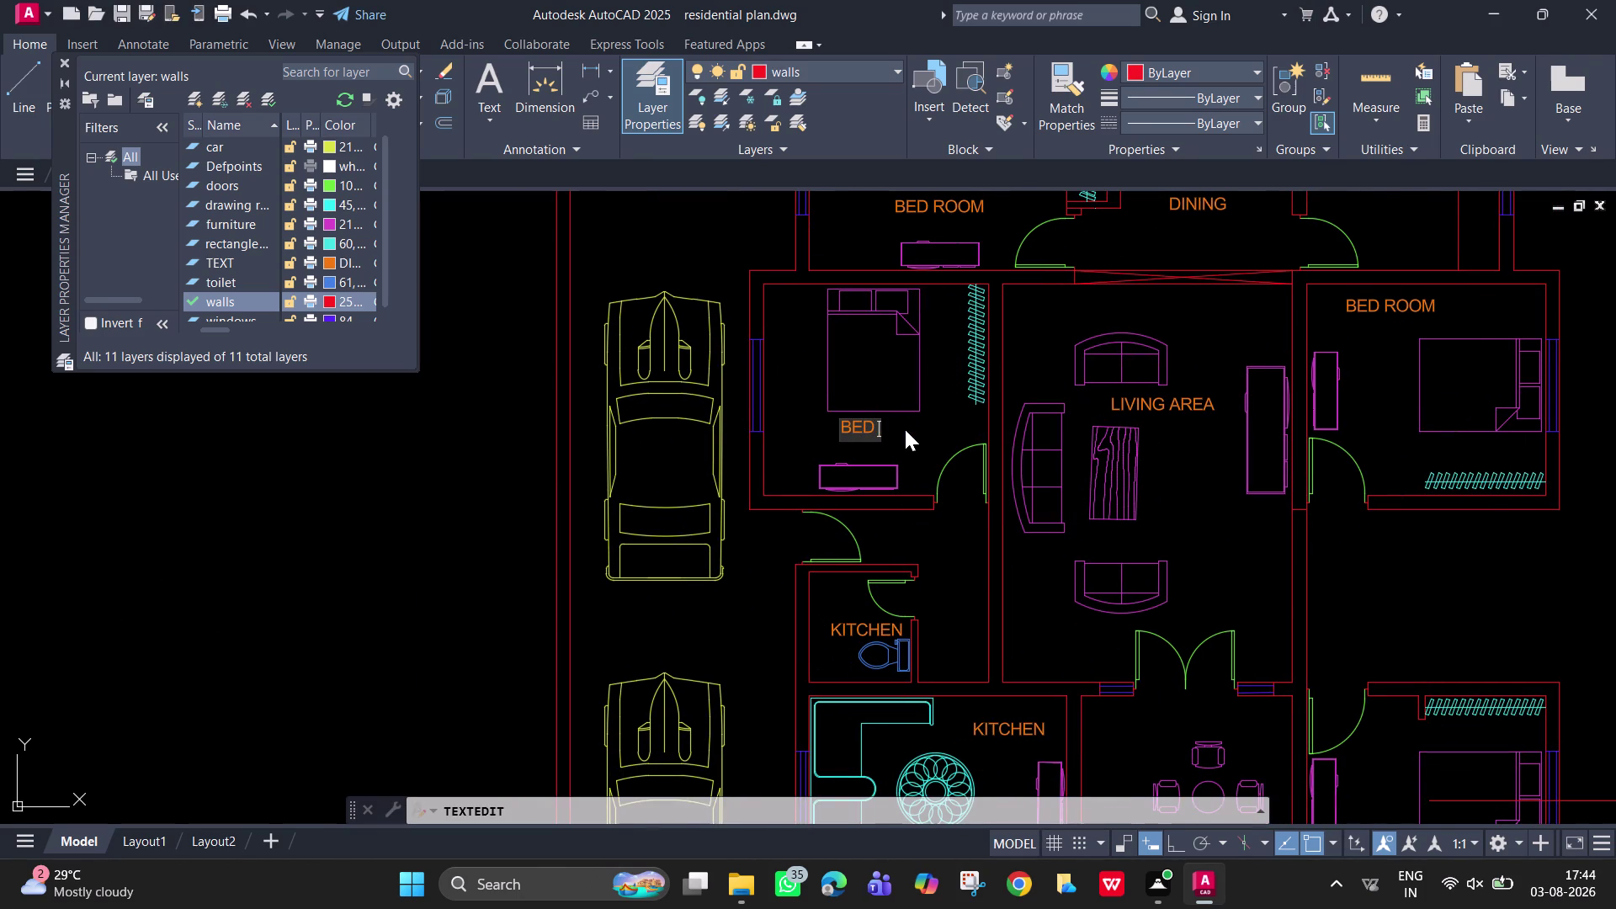
text(R)
text(OOM)
key(Return)
key(Return)
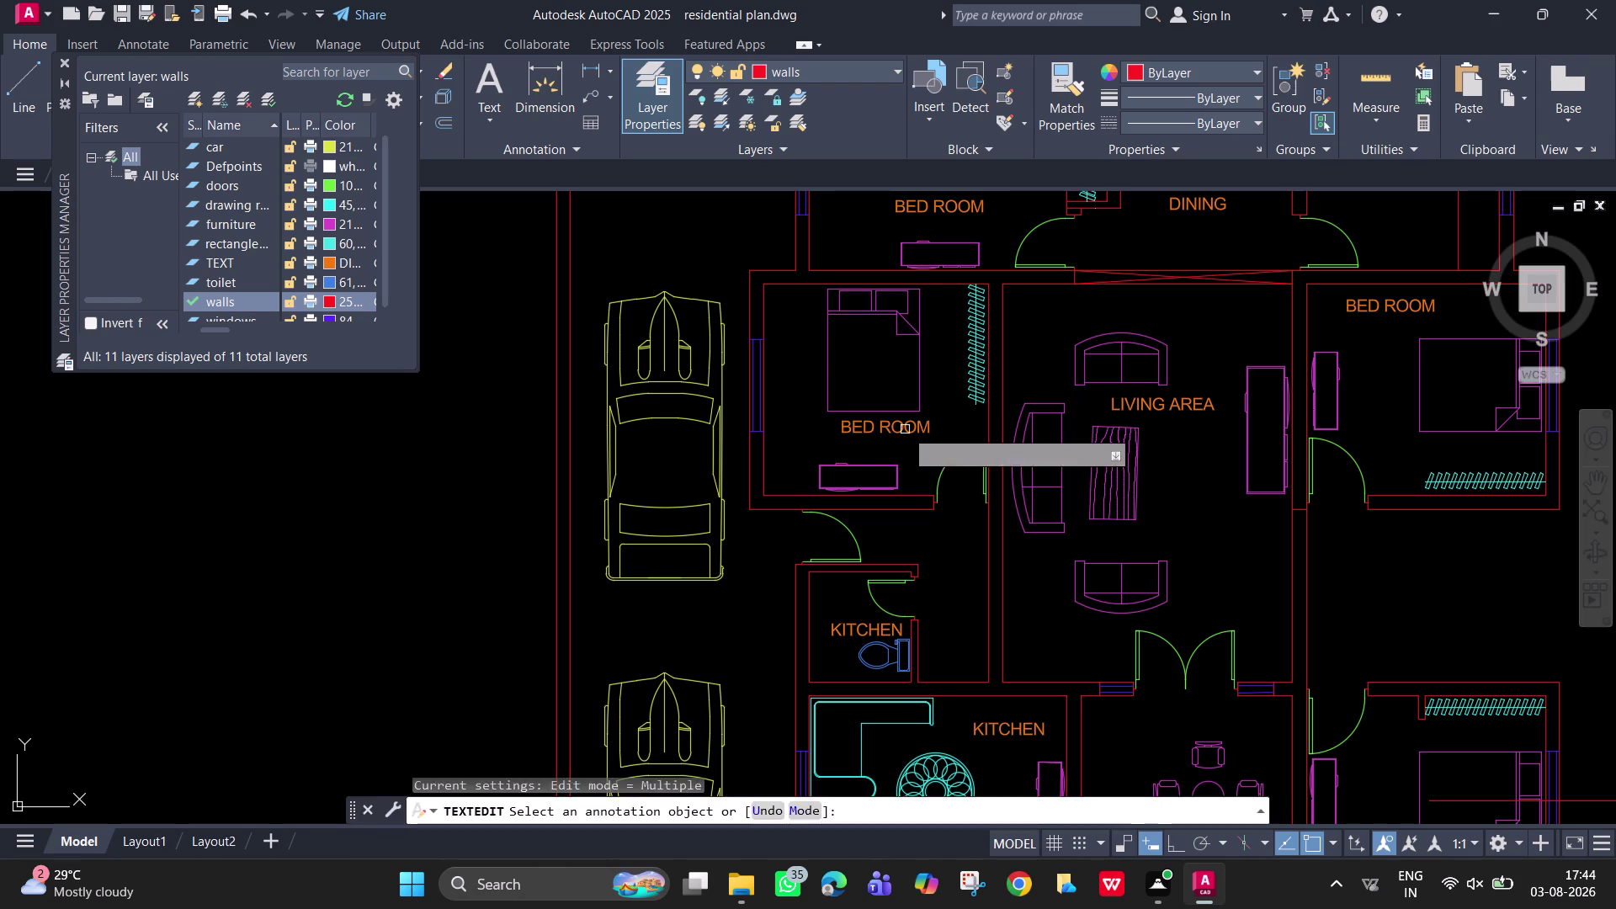
double_click(875, 630)
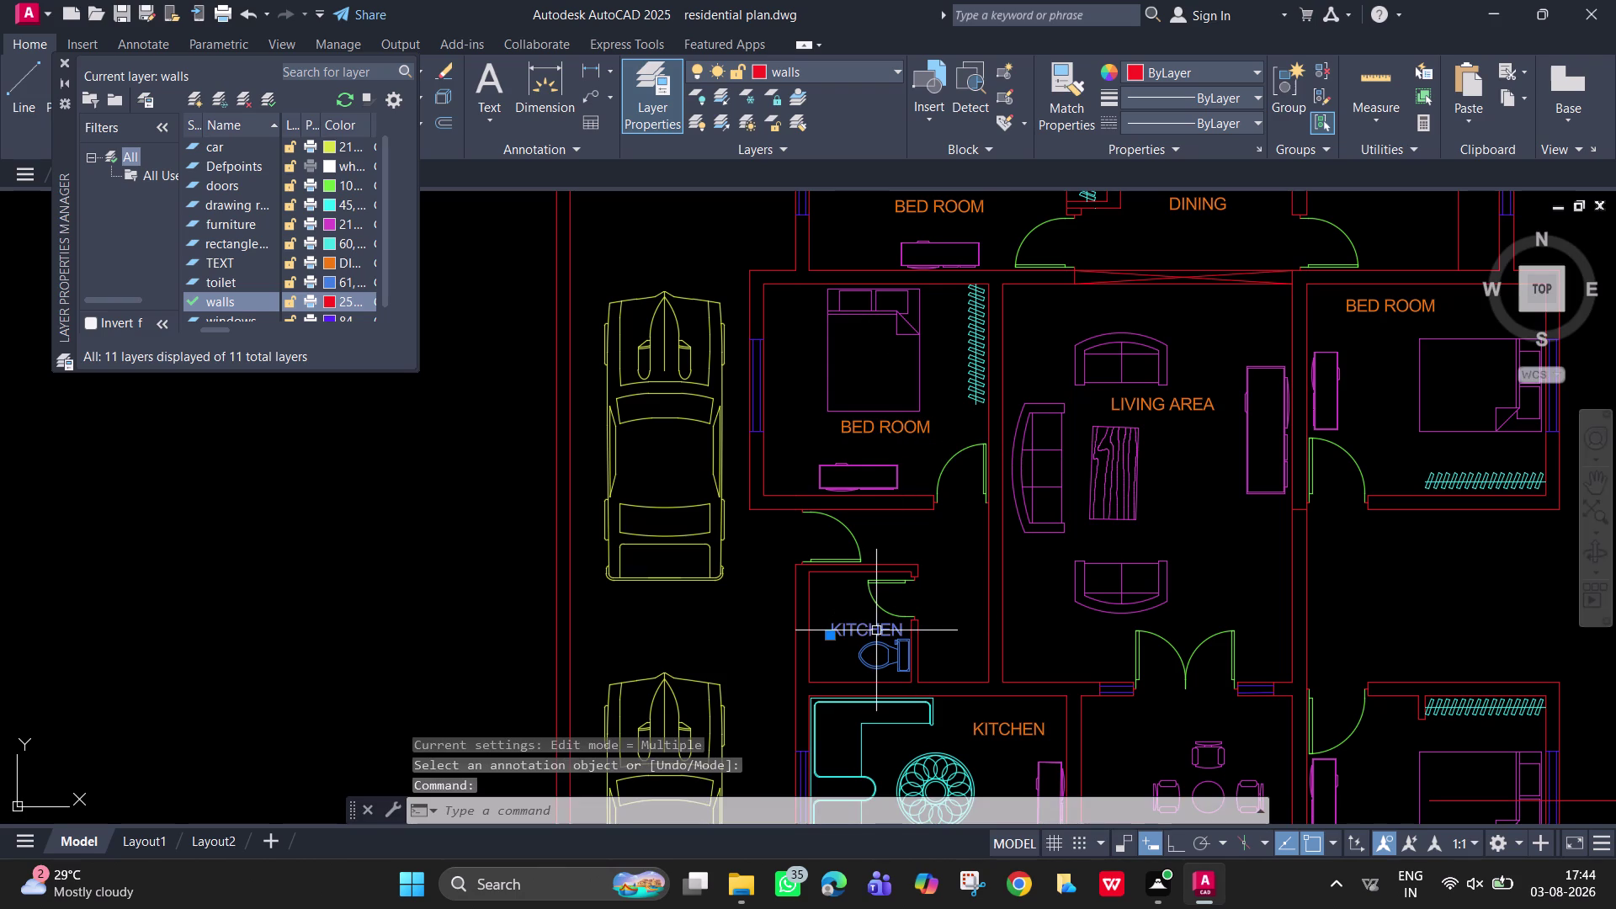
Rename the small room's KITCHEN label to TOILET.
key(BackSpace)
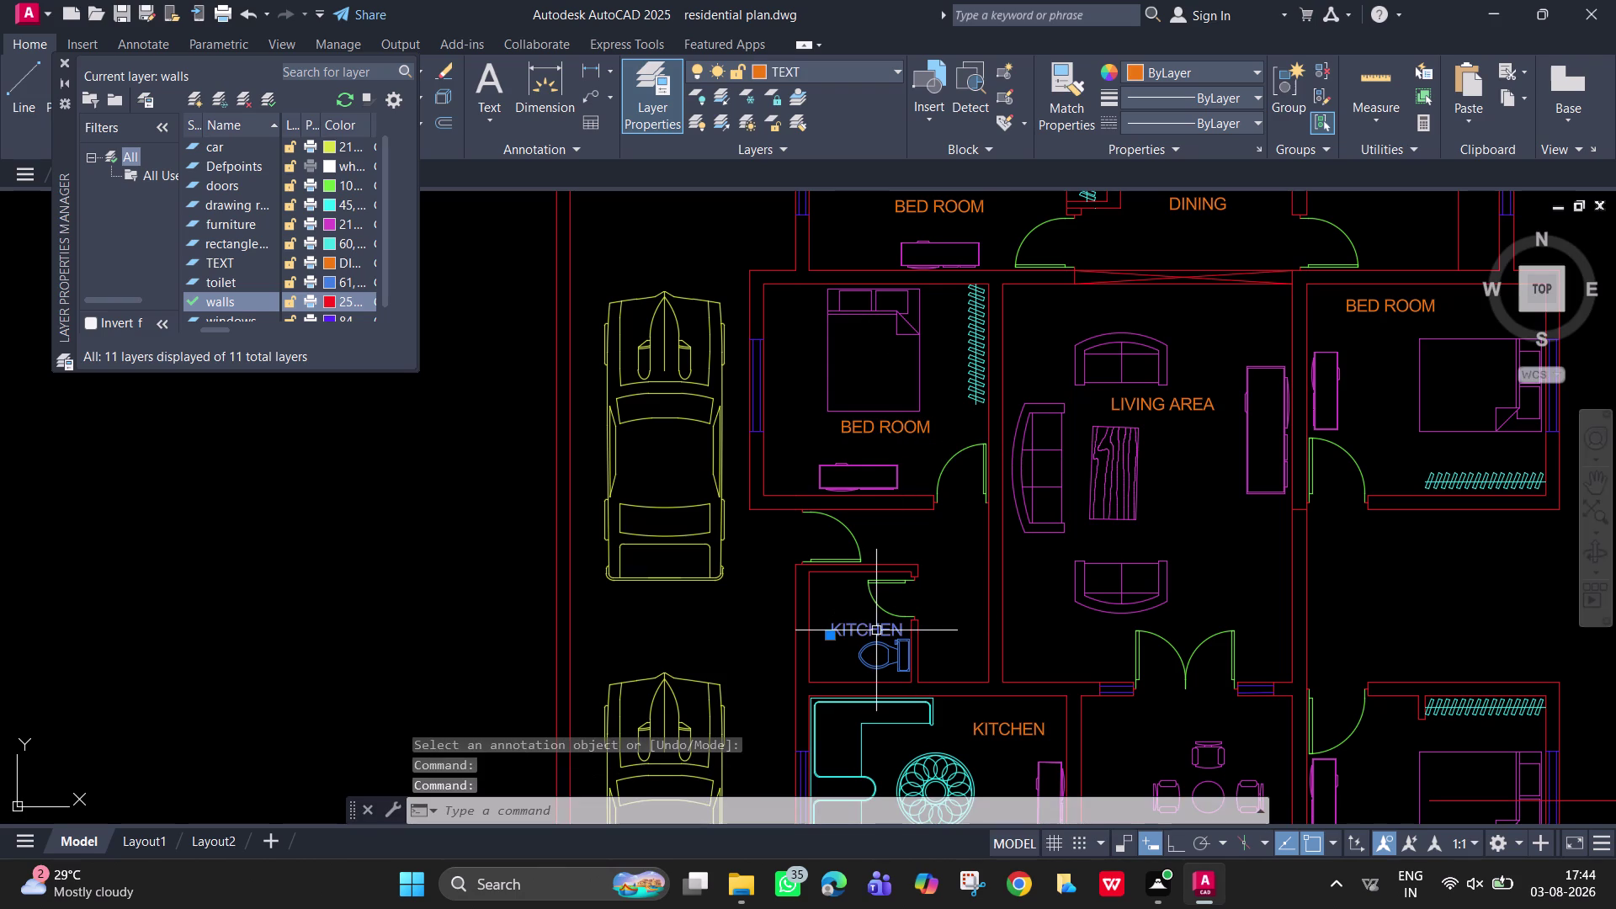
double_click(876, 631)
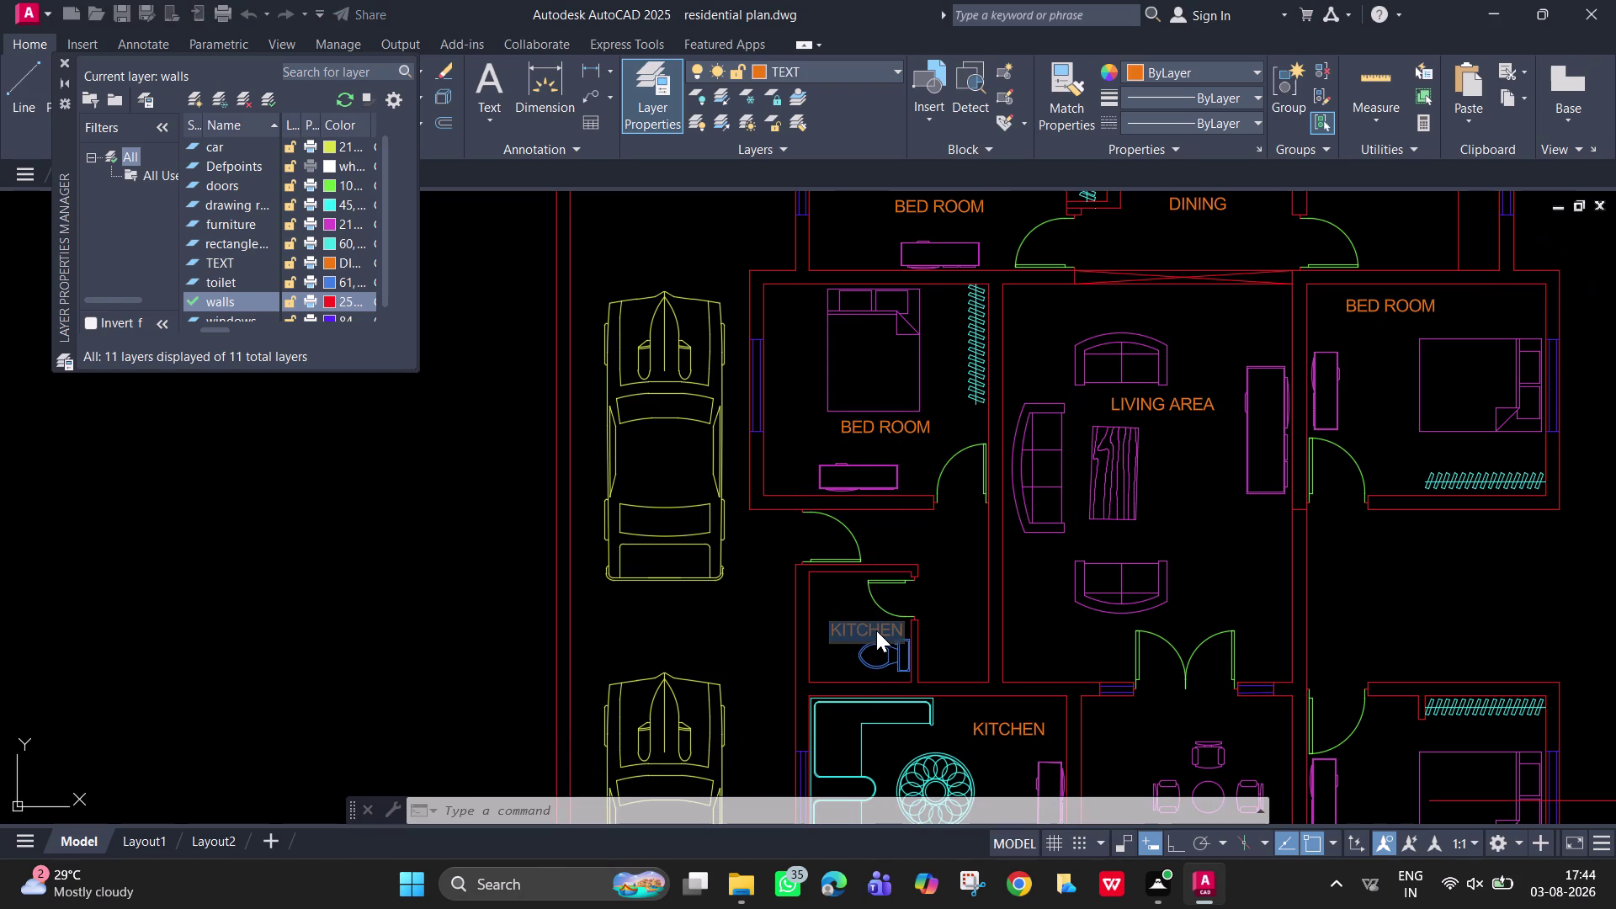
key(BackSpace)
key(t)
text(O)
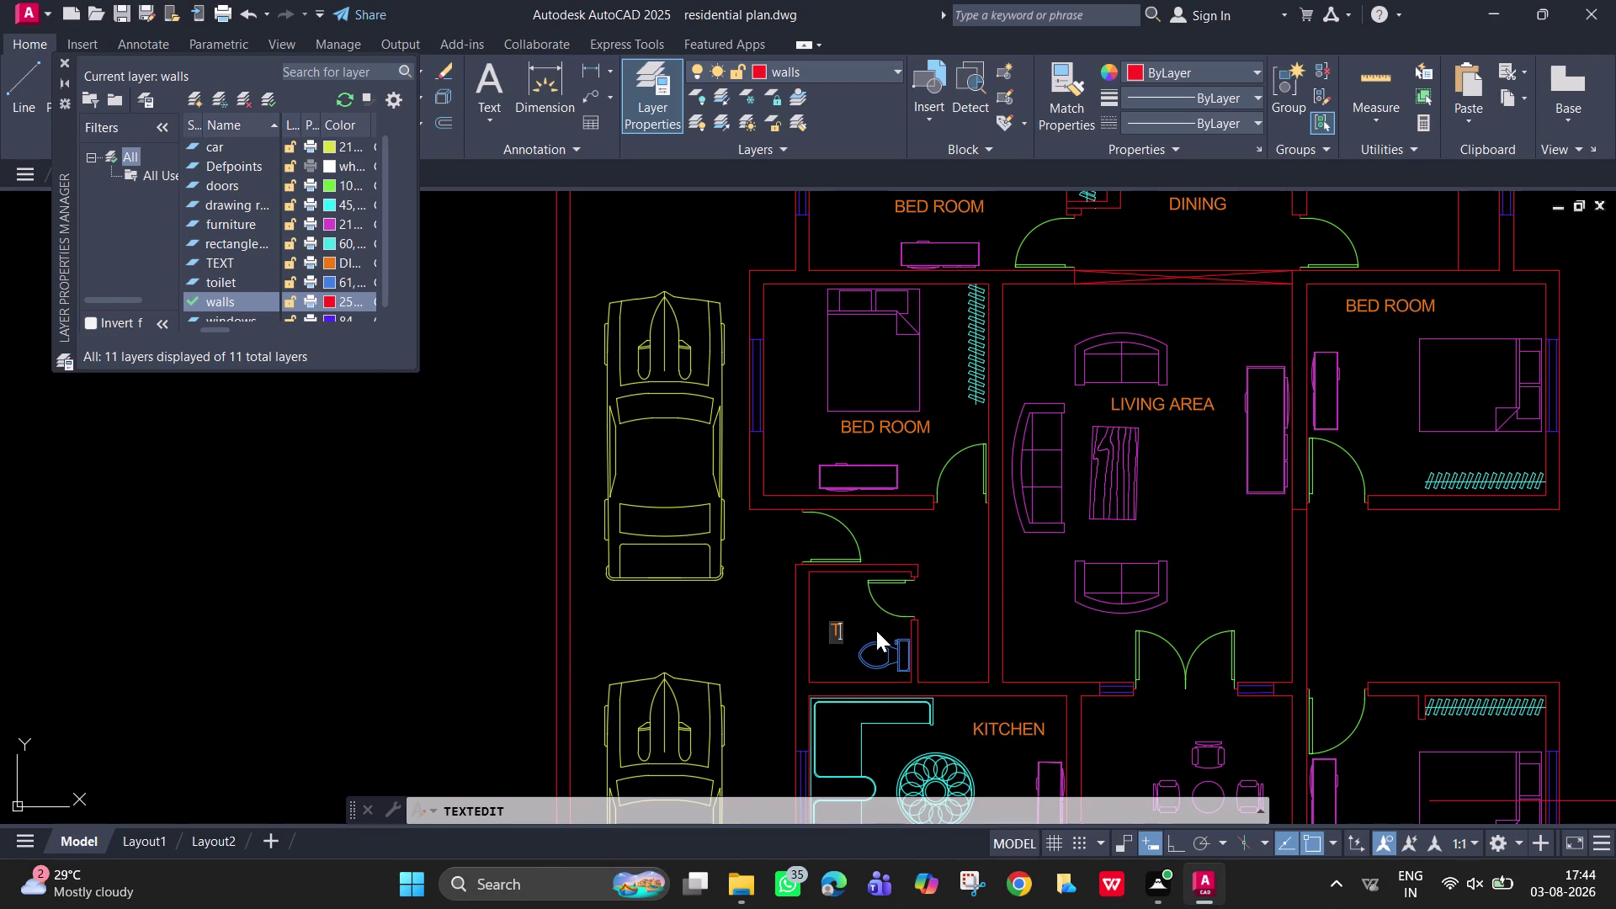
text(ILET)
key(Return)
key(Return)
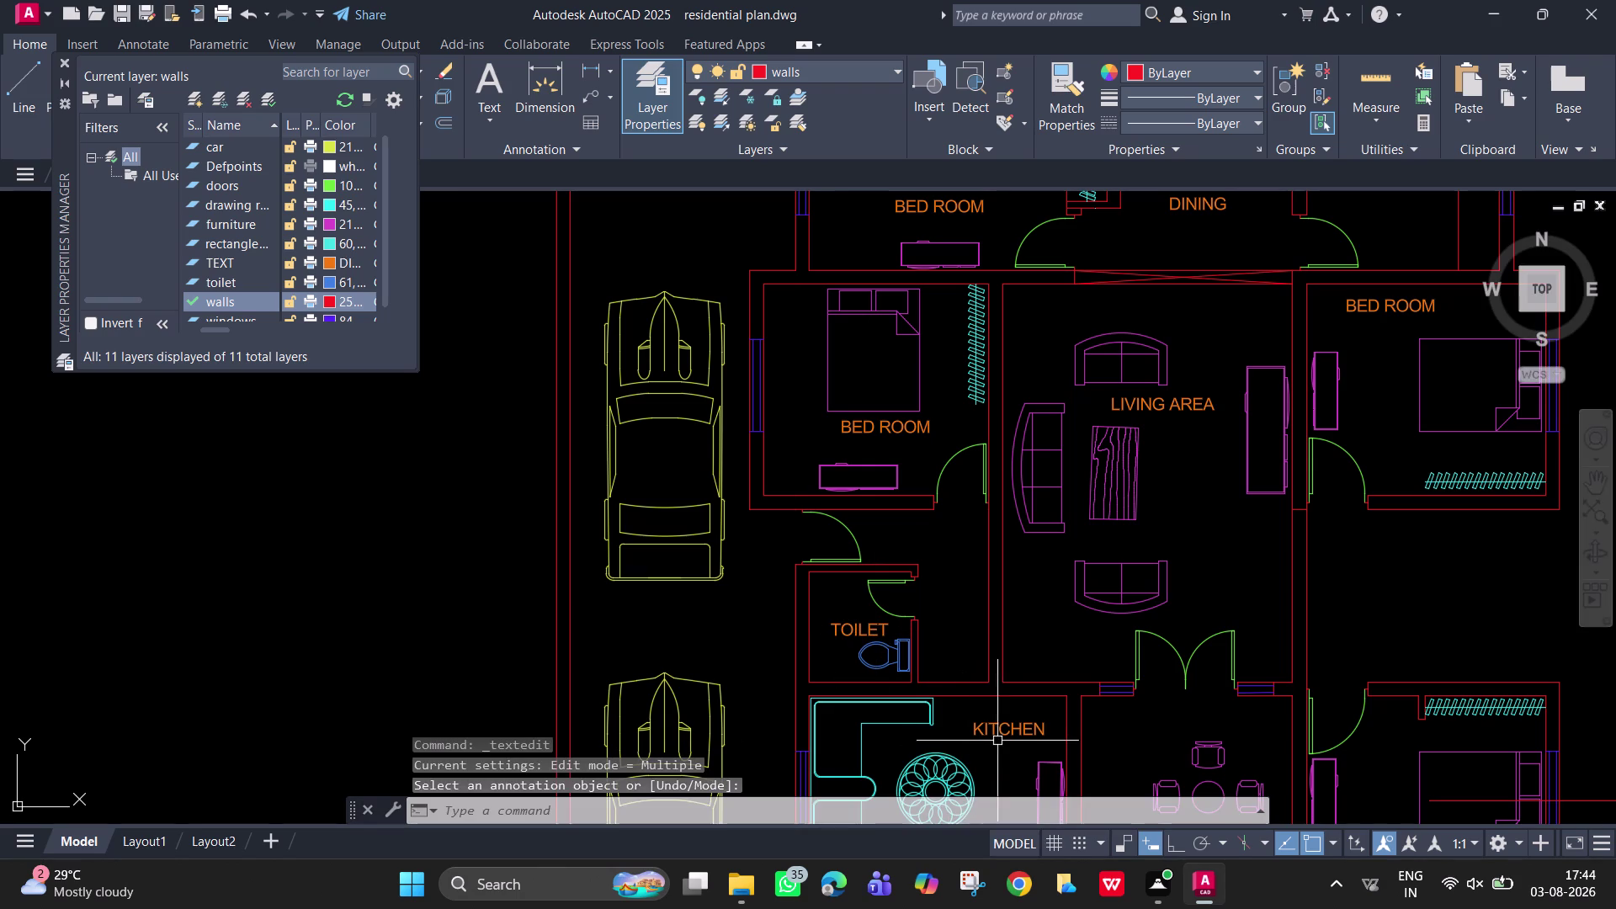
Retype the KITCHEN label beside the round ornament as DRAWING ROOM, correcting typos.
double_click(1003, 734)
double_click(991, 732)
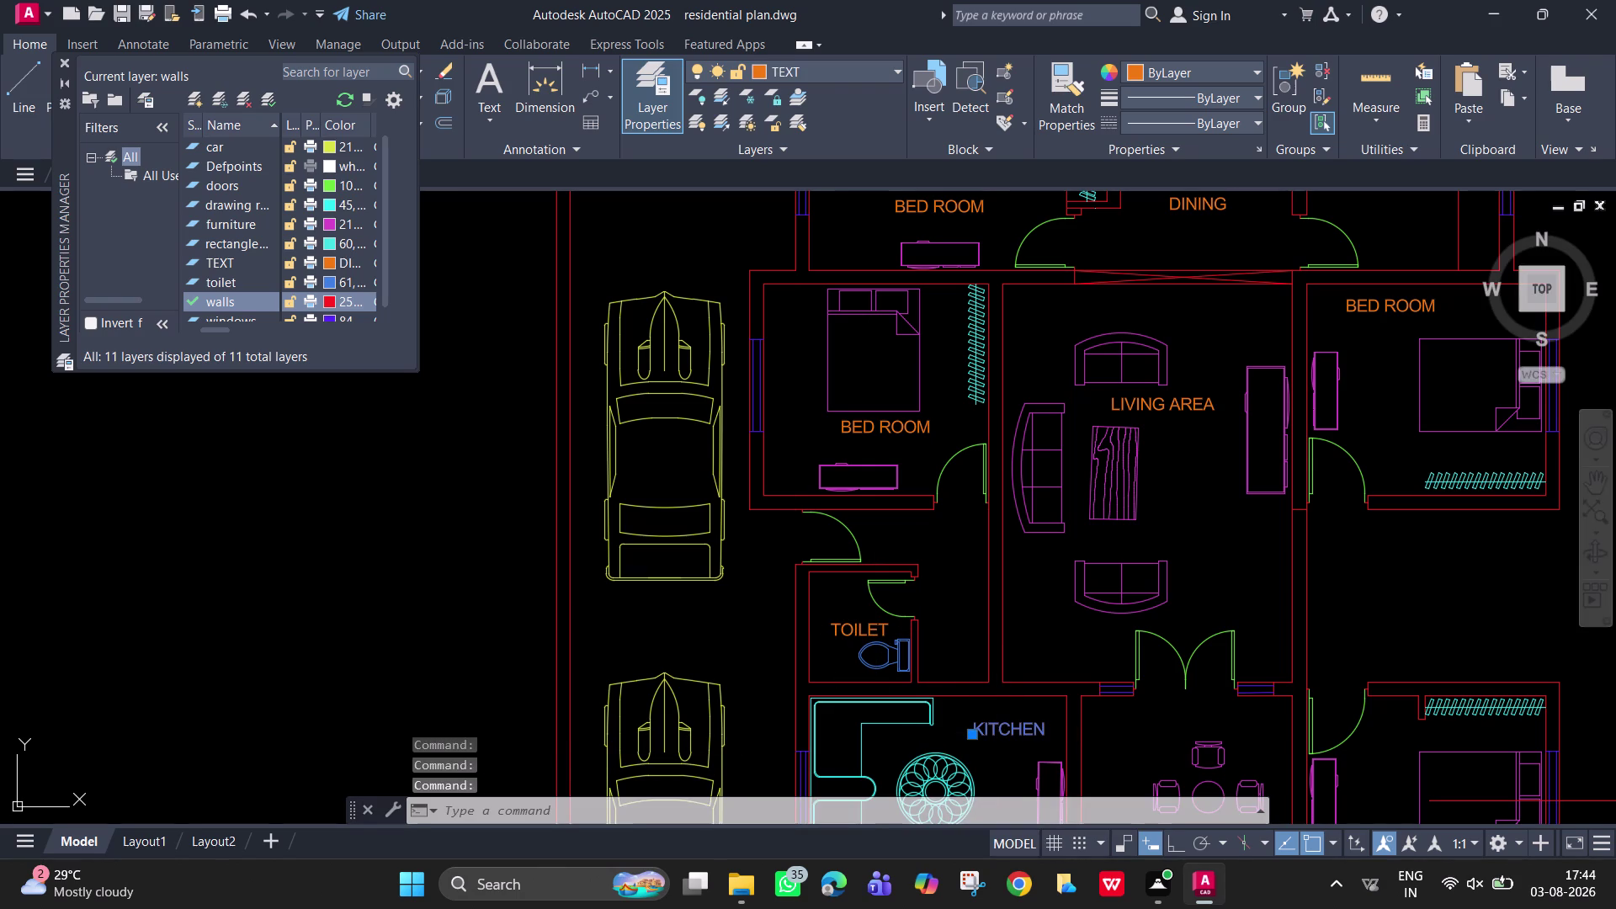
key(BackSpace)
text(D)
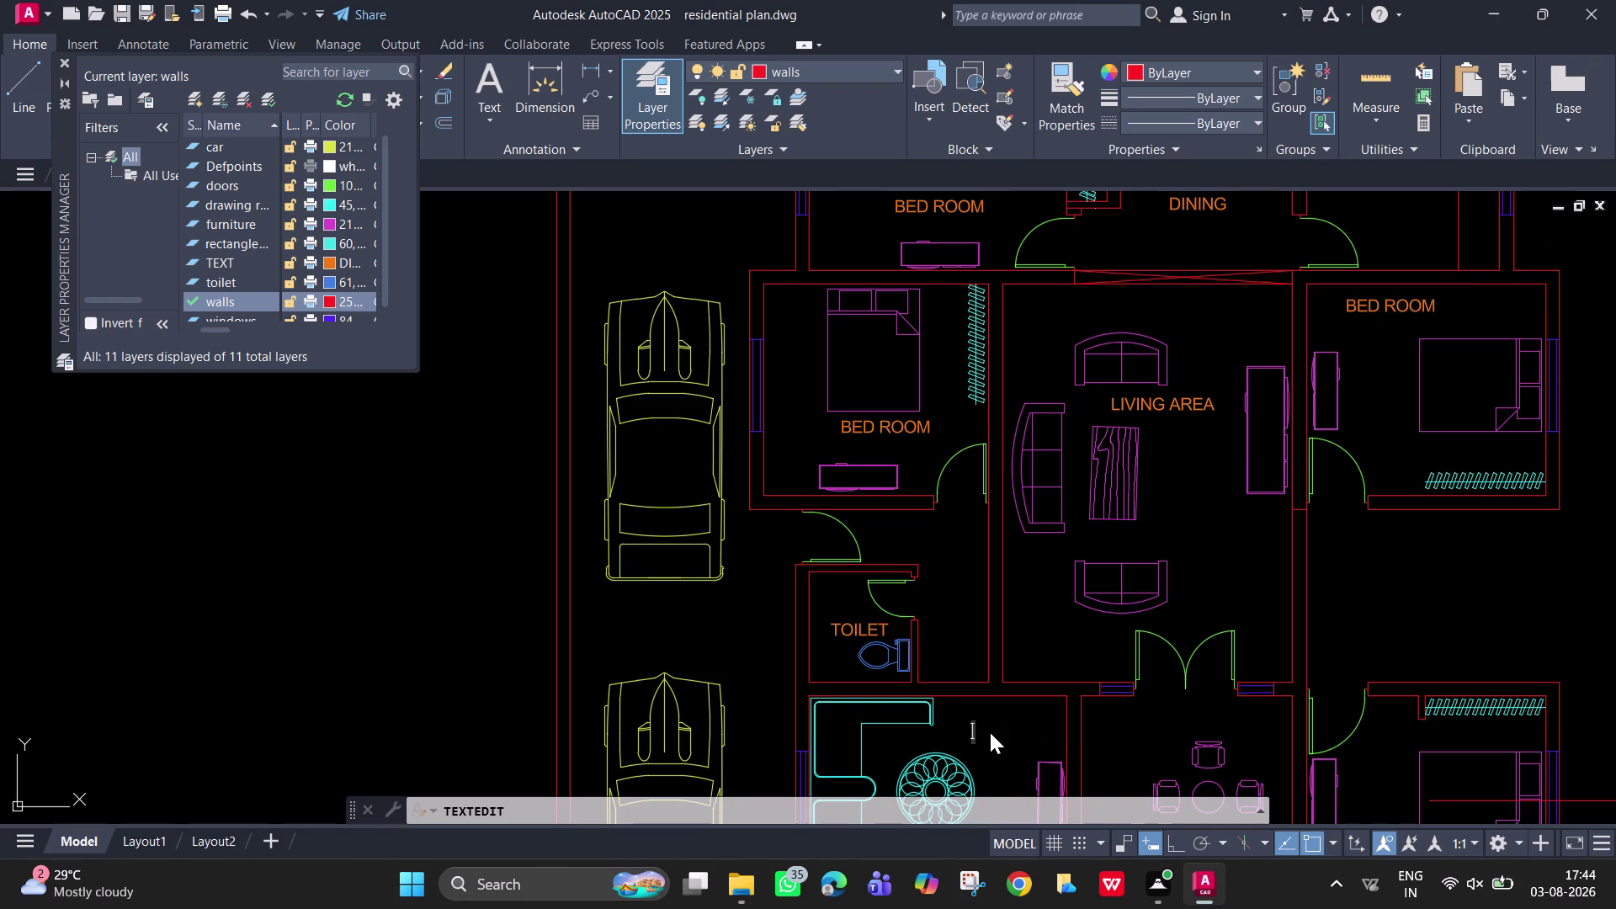
text(RAWIN)
text(G ARW)
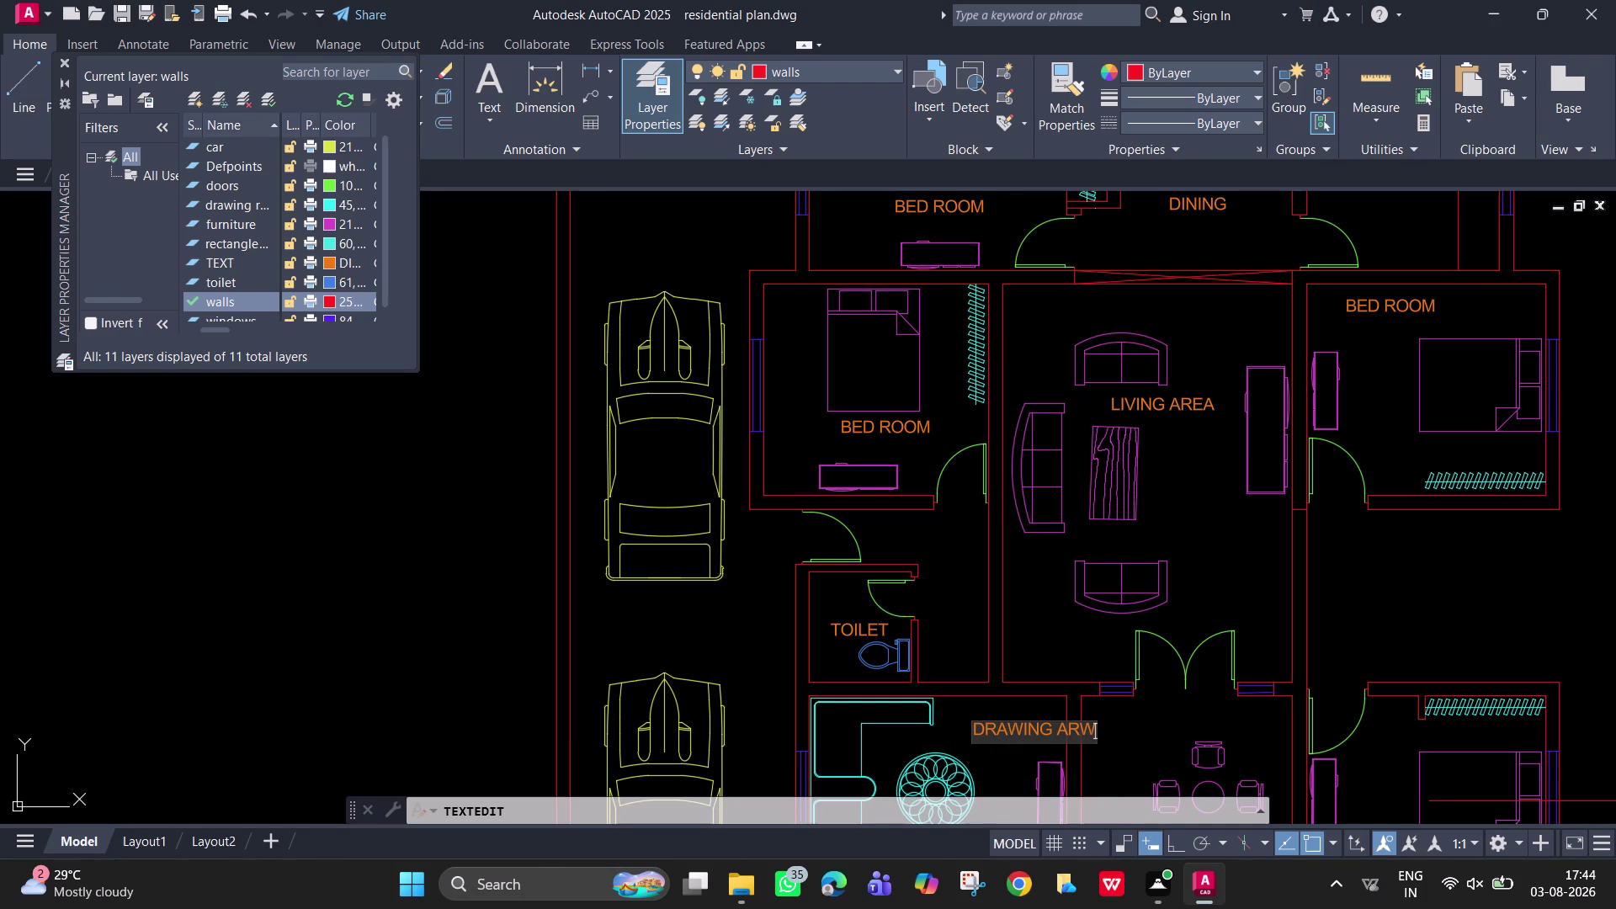
key(BackSpace)
key(BackSpace)
key(BackSpace)
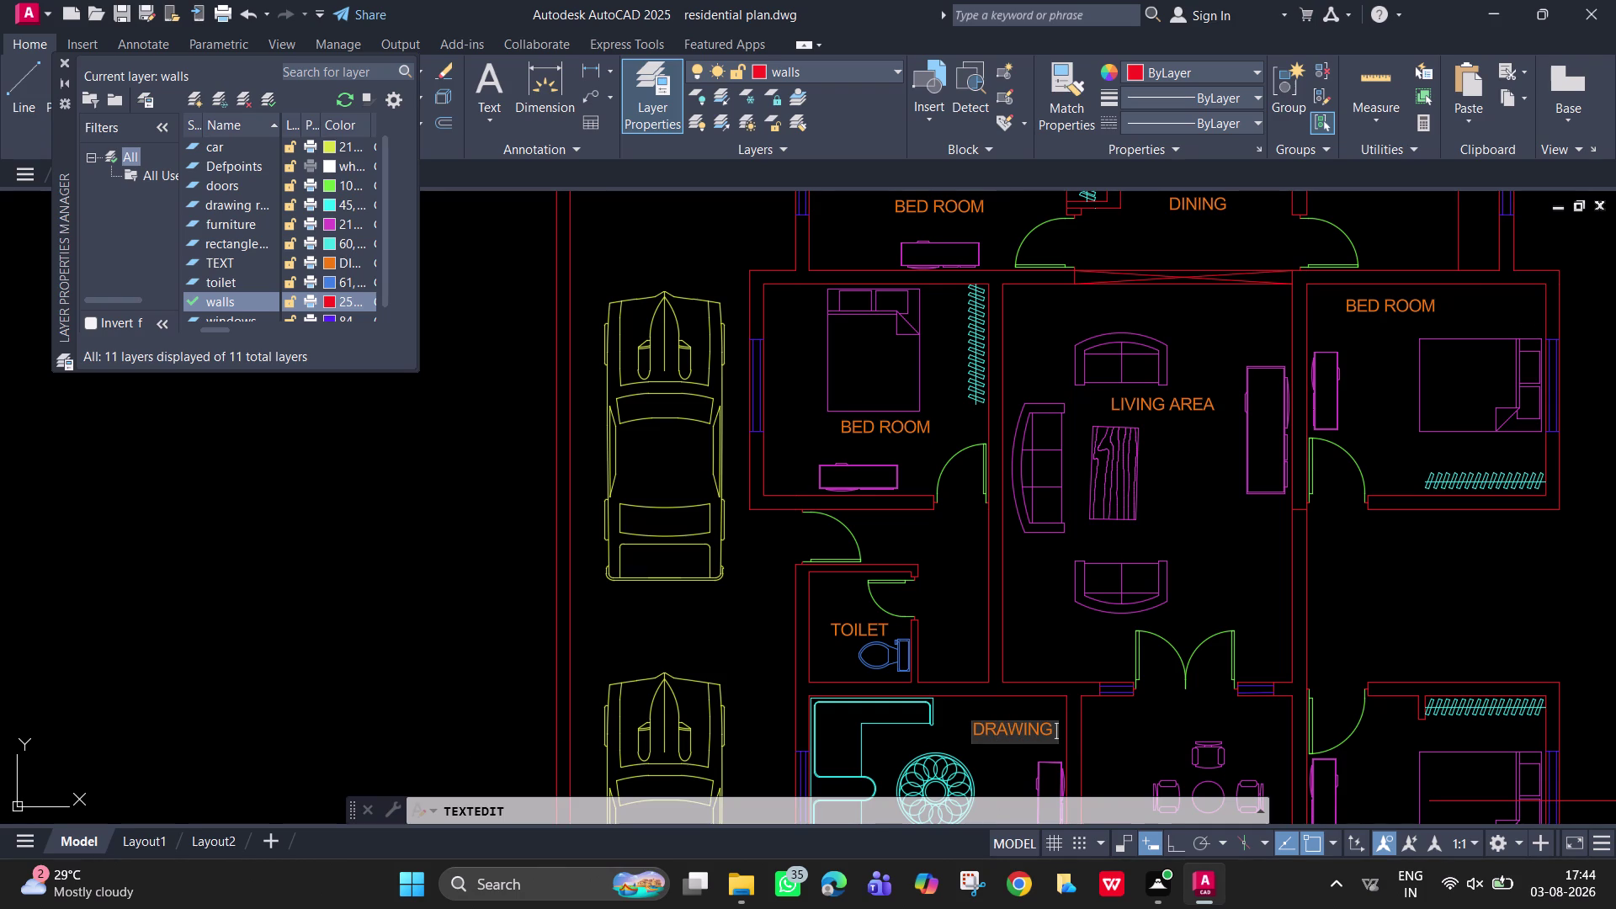
text(ROO)
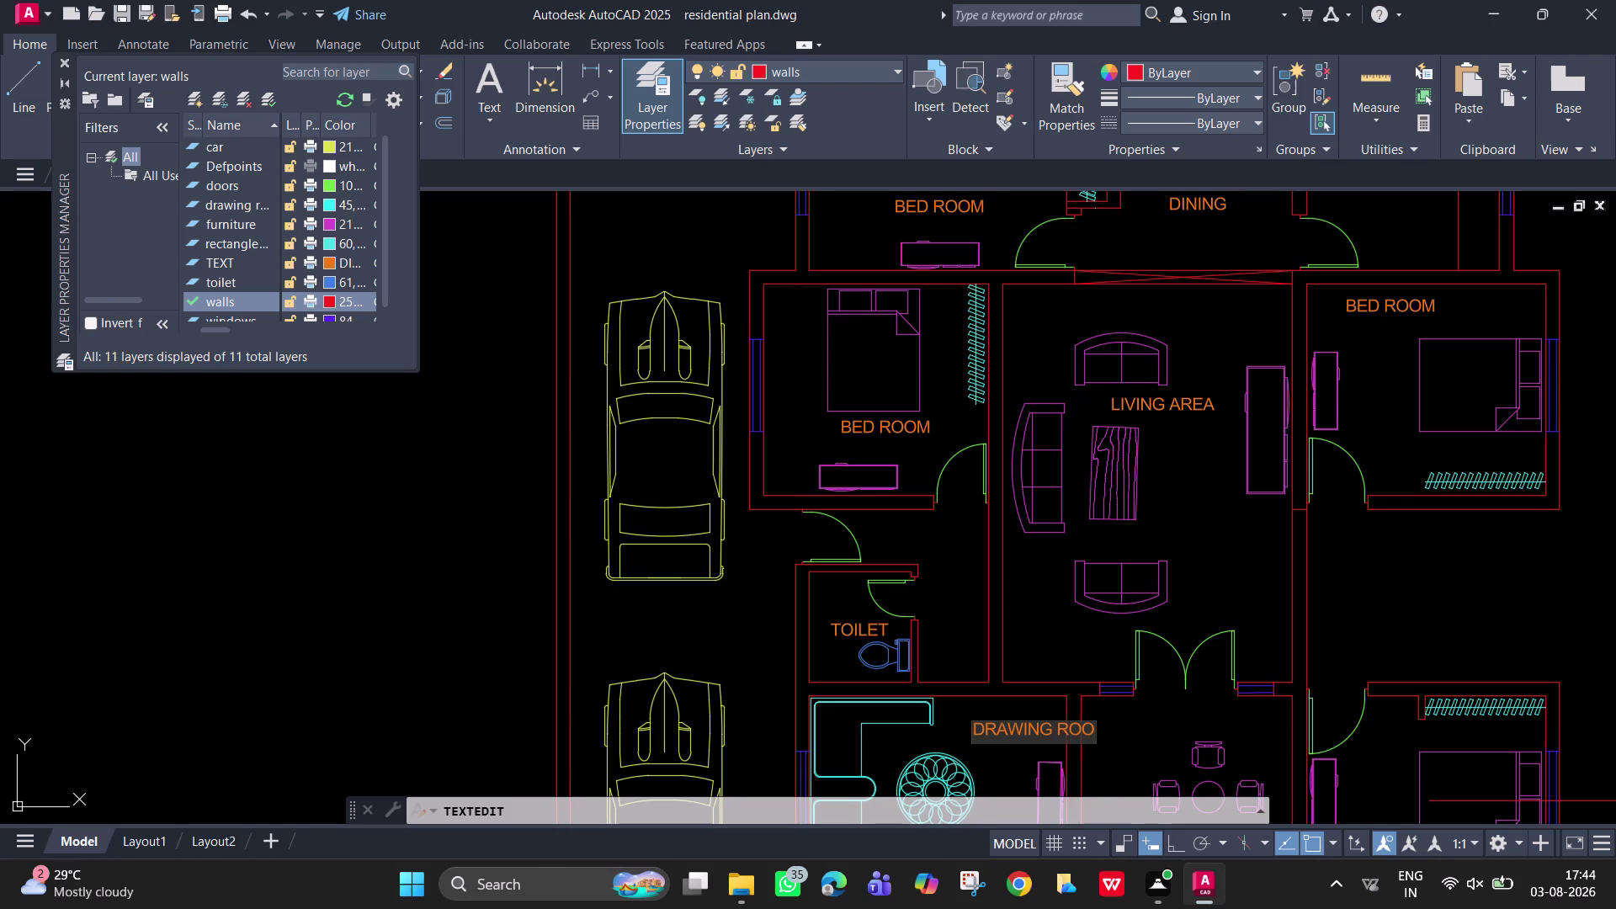
key(m)
key(Return)
key(Return)
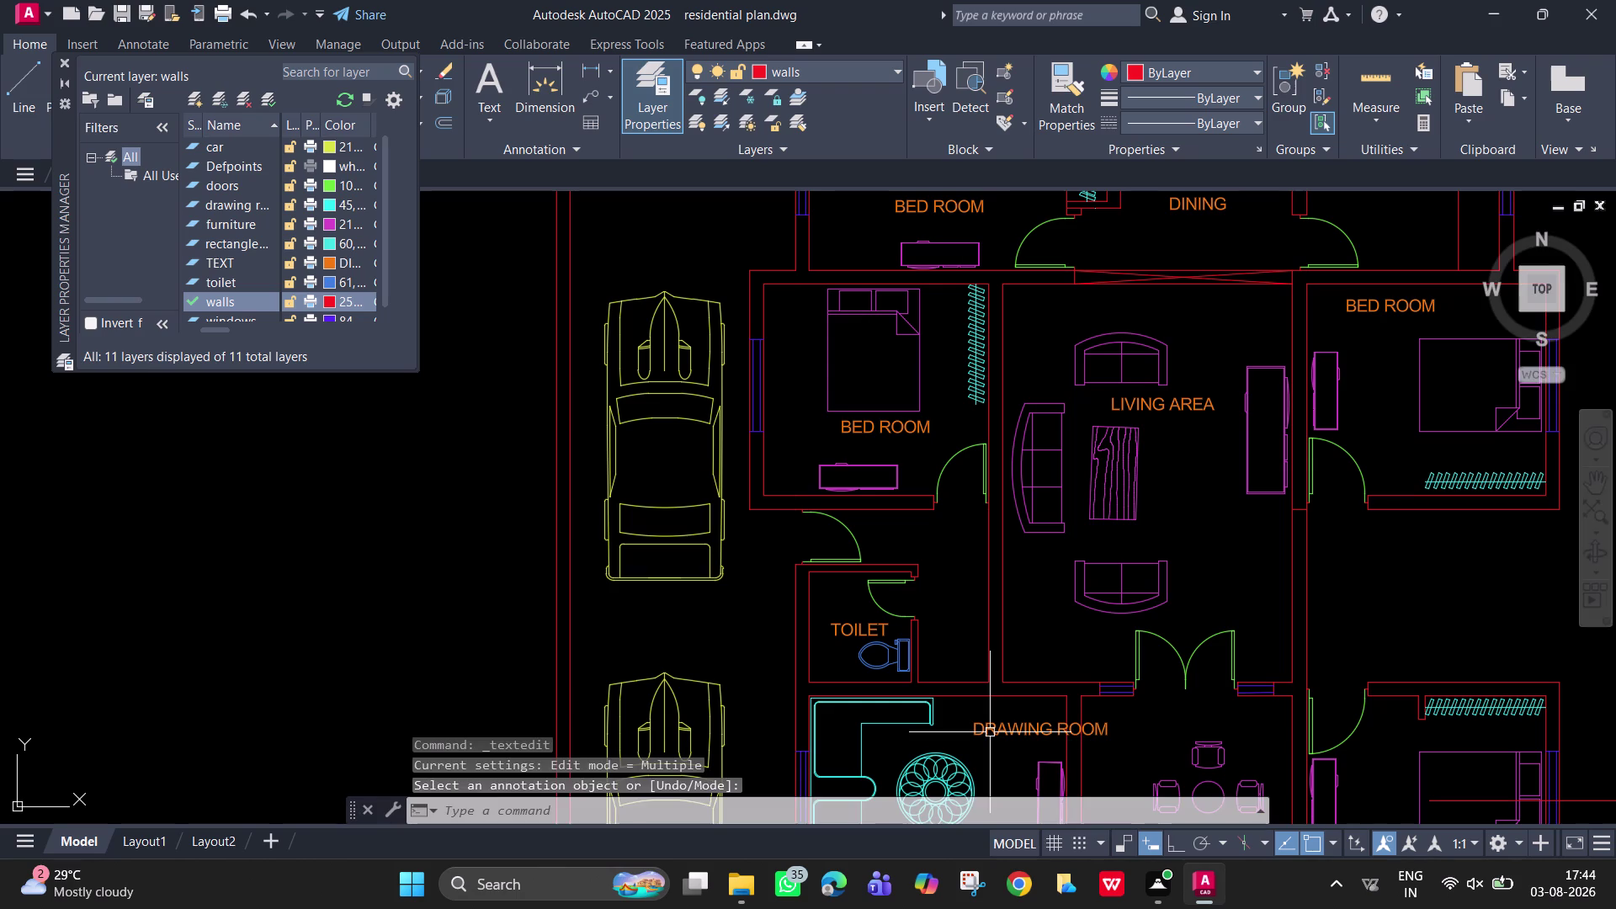
click(990, 732)
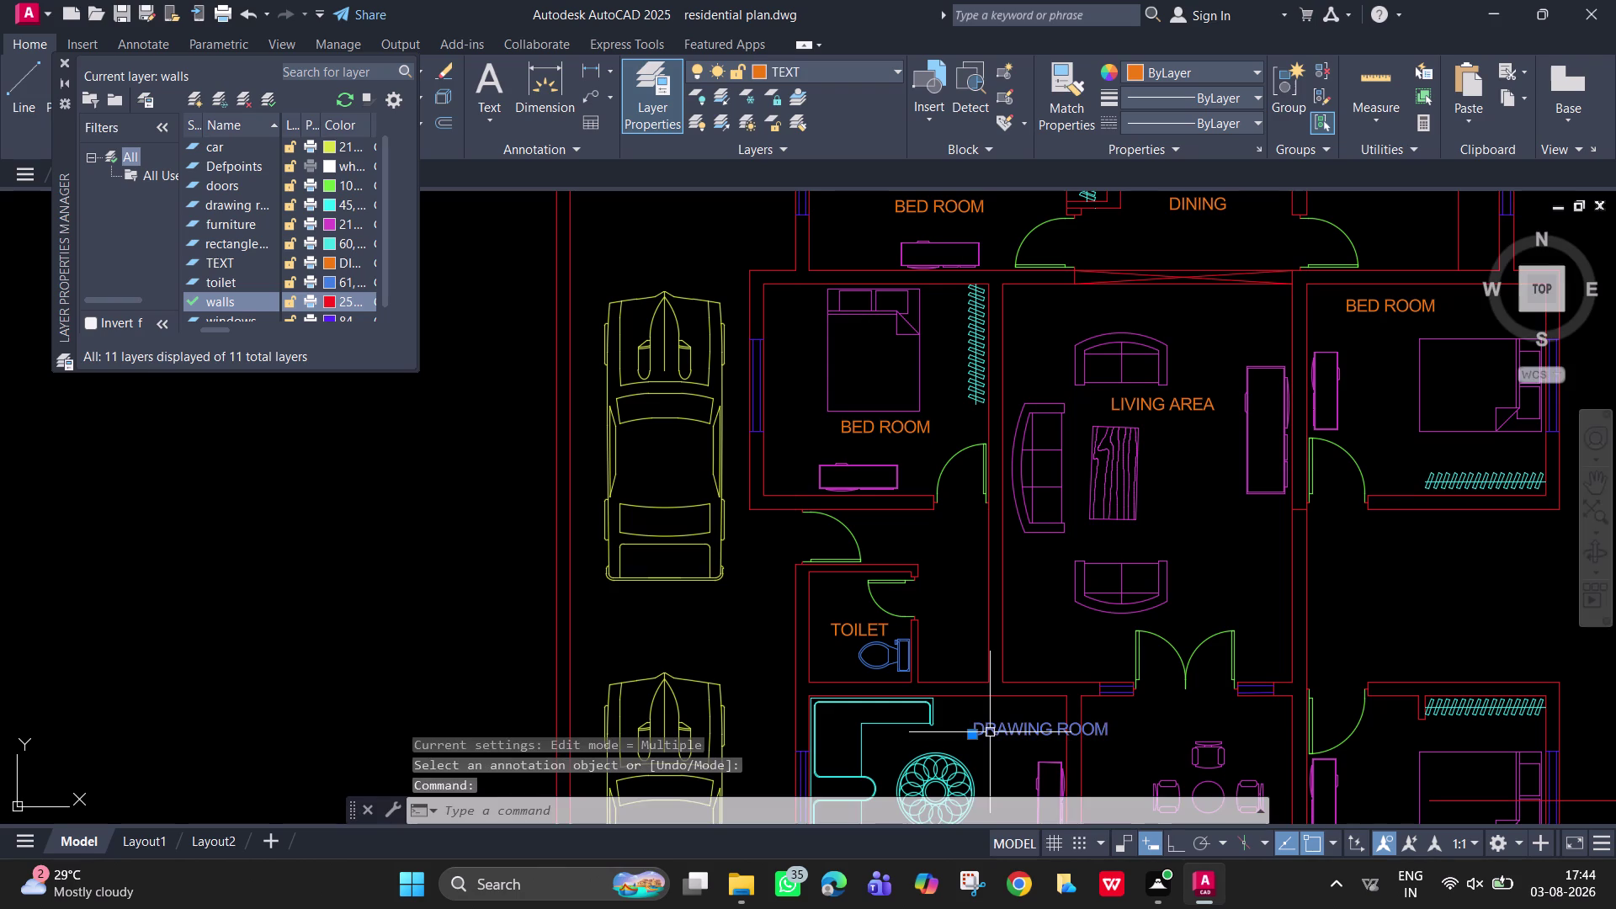
Move the DRAWING ROOM label slightly lower with MOVE (M).
text(M)
key(space)
click(990, 732)
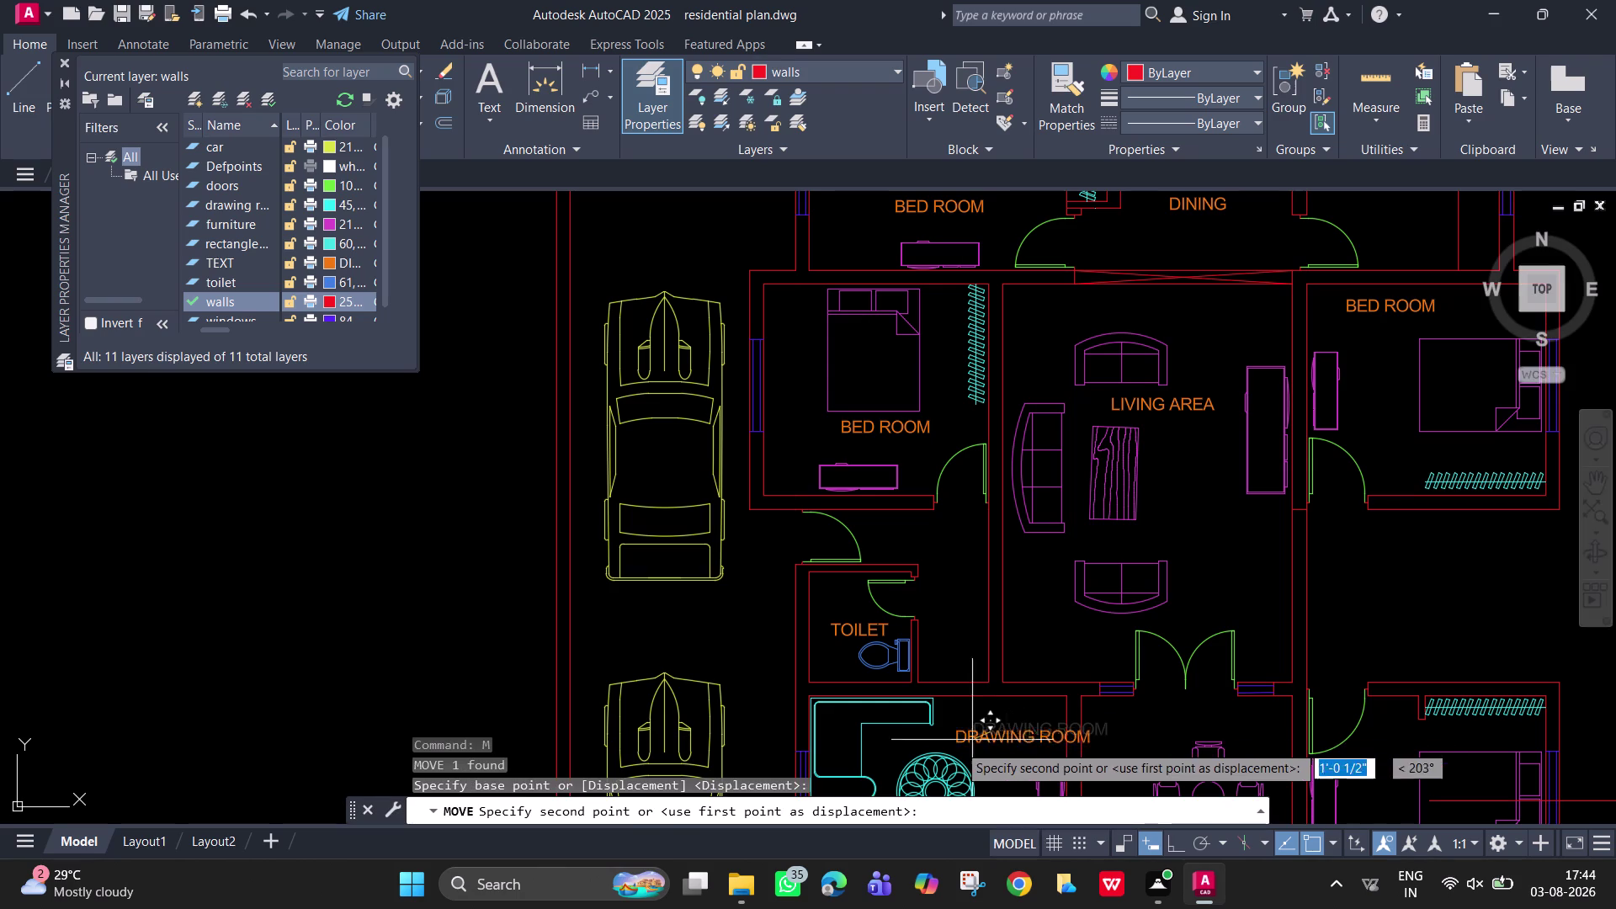
click(911, 746)
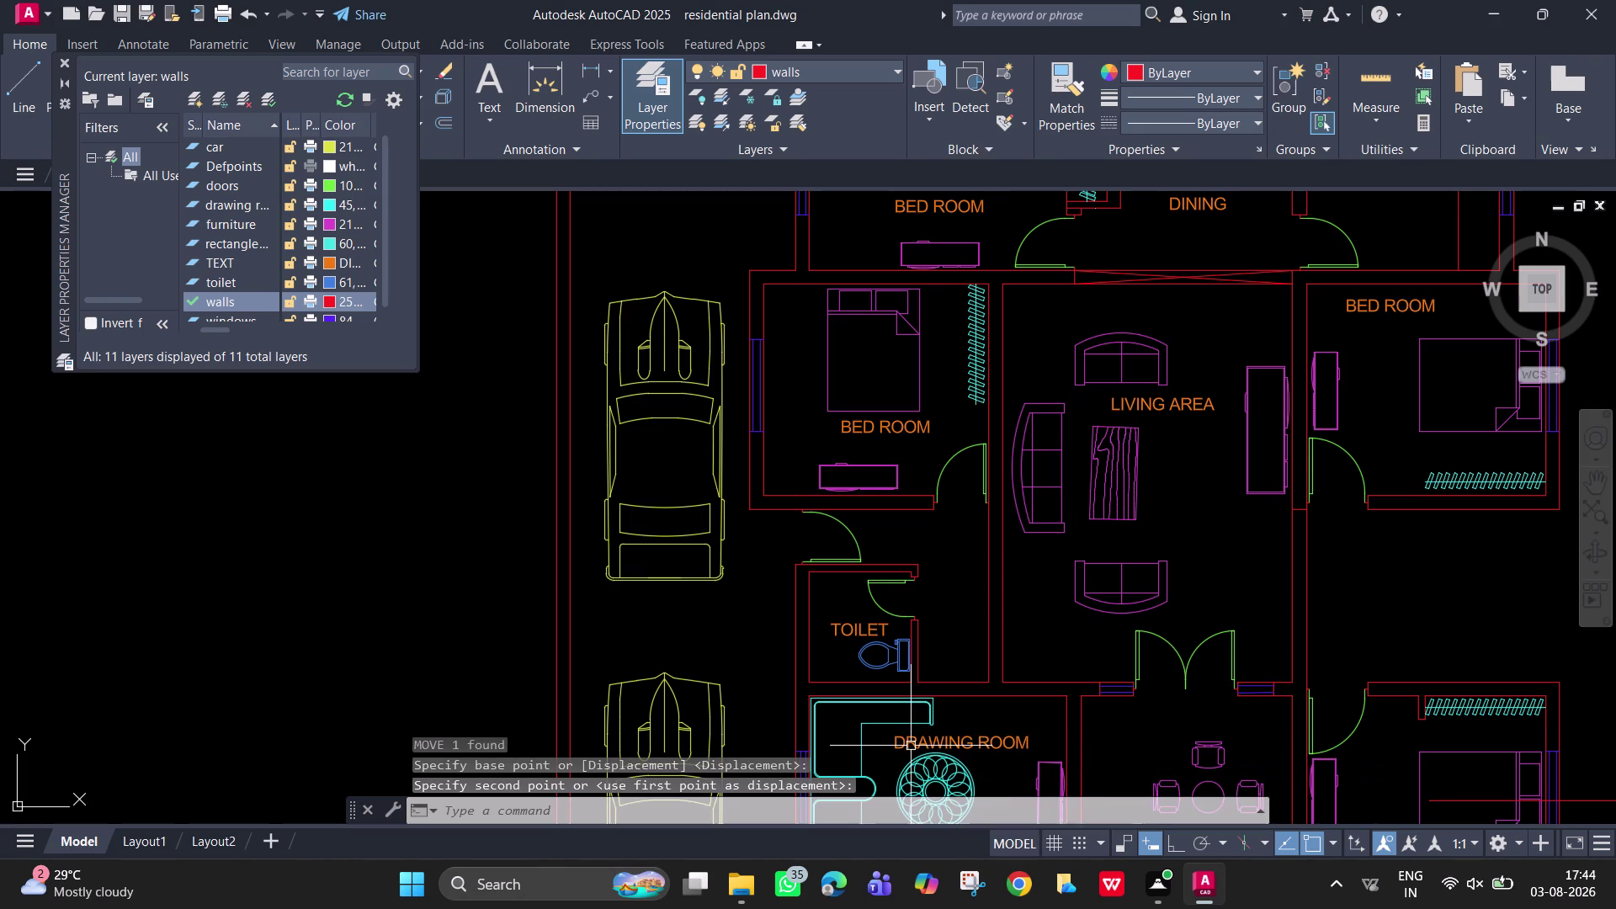
Relabel the dining-table room's KITCHEN text as LOBBY.
scroll(down, 3)
middle_drag(1160, 735, 1097, 561)
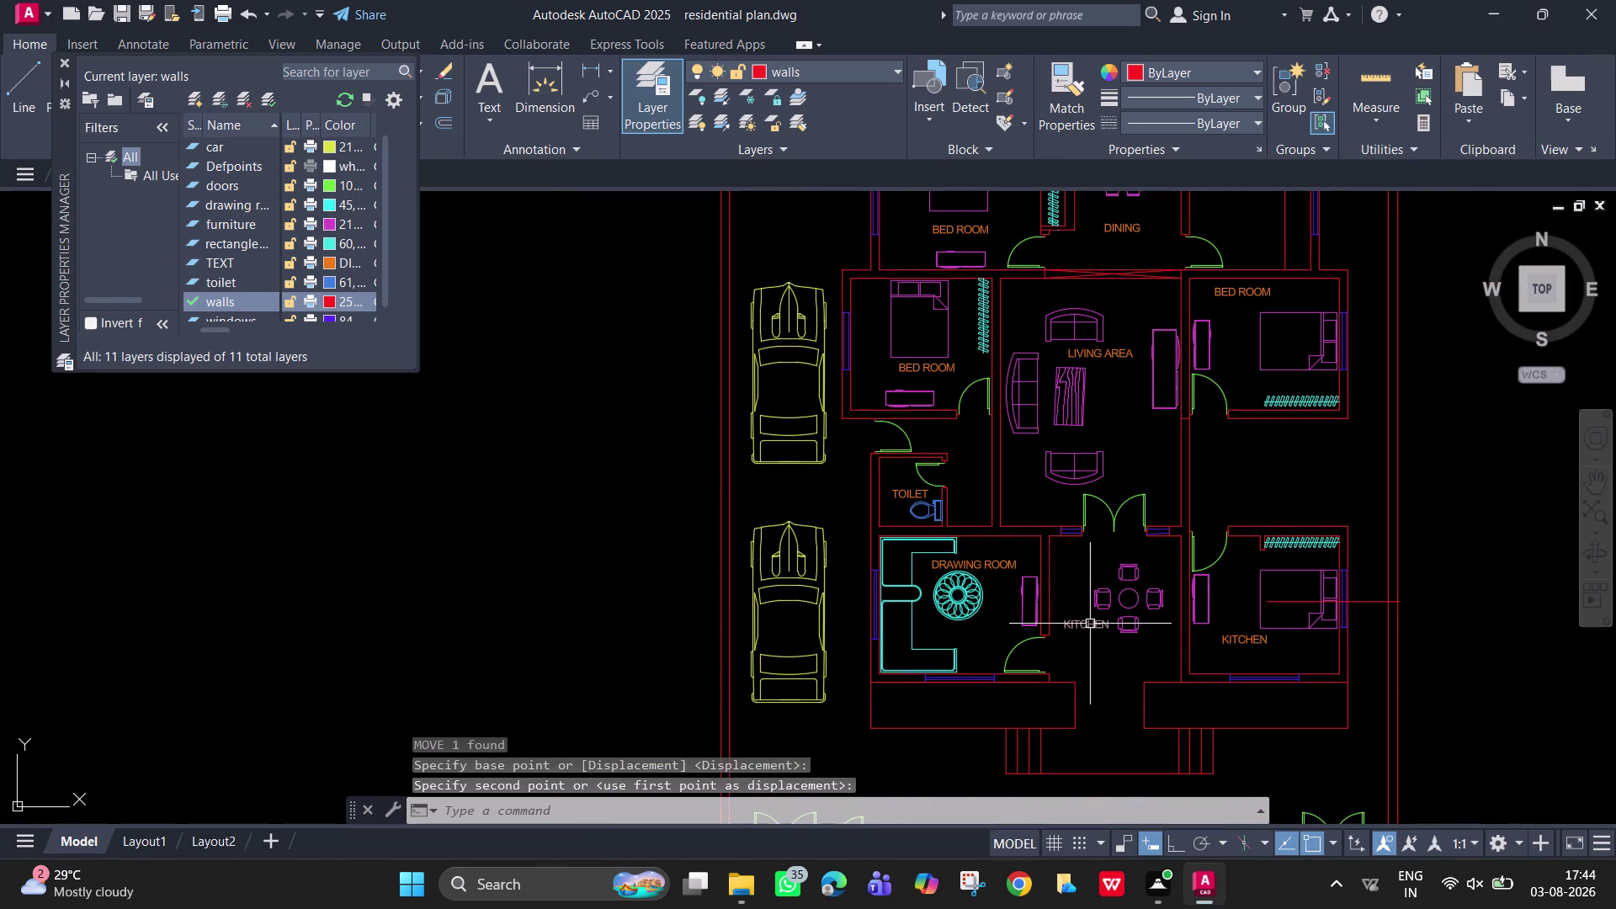
click(1090, 624)
click(1090, 624)
double_click(1090, 623)
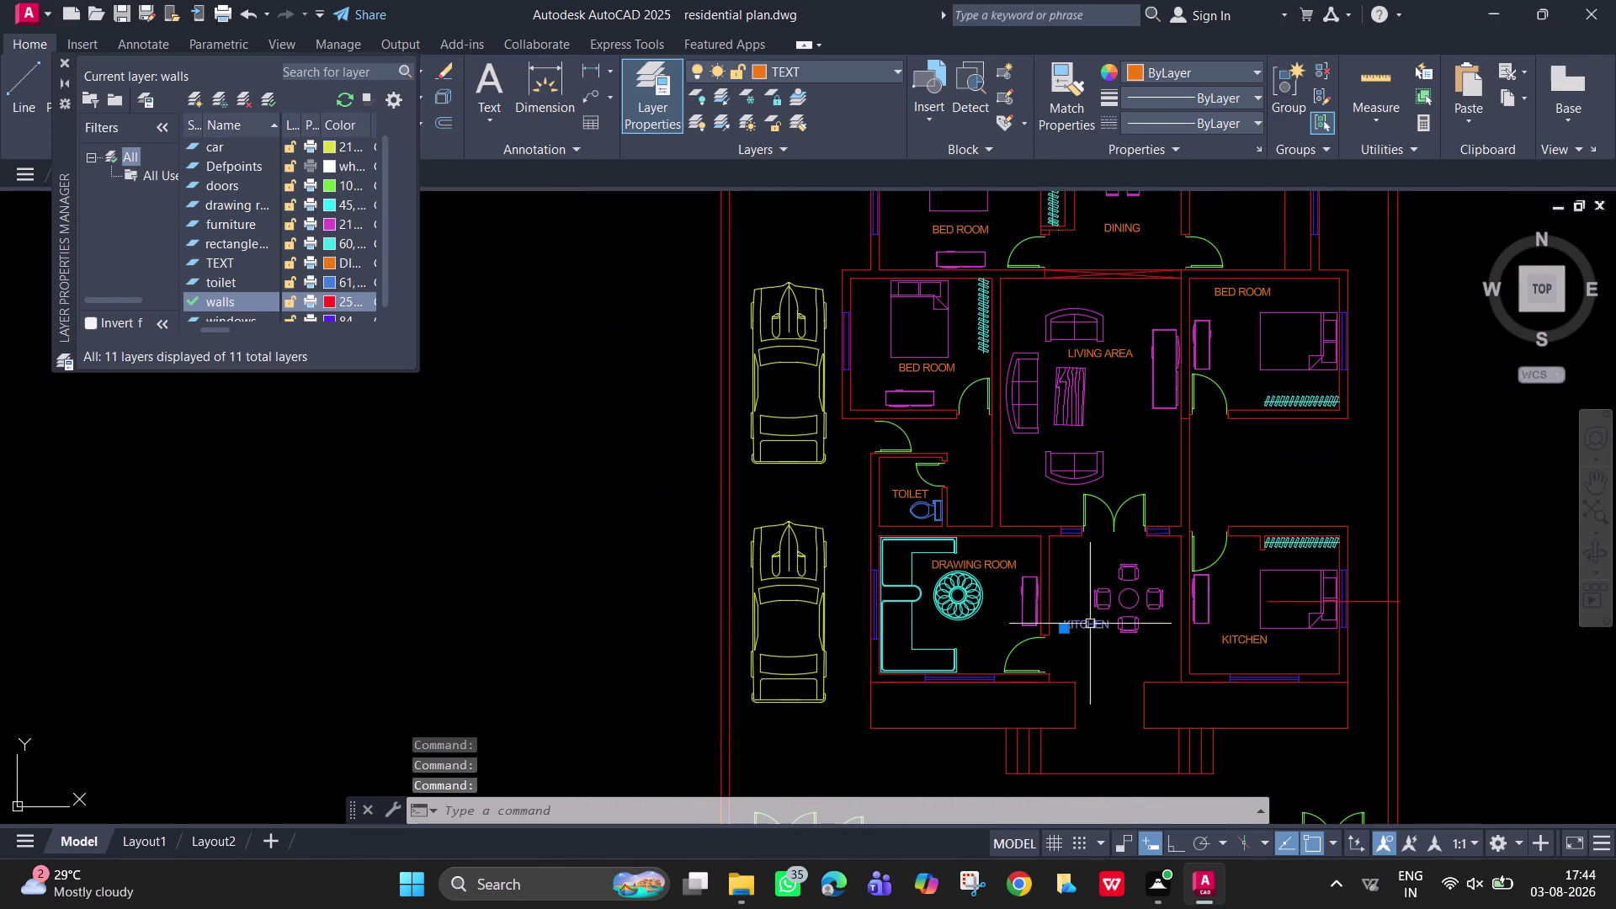
key(BackSpace)
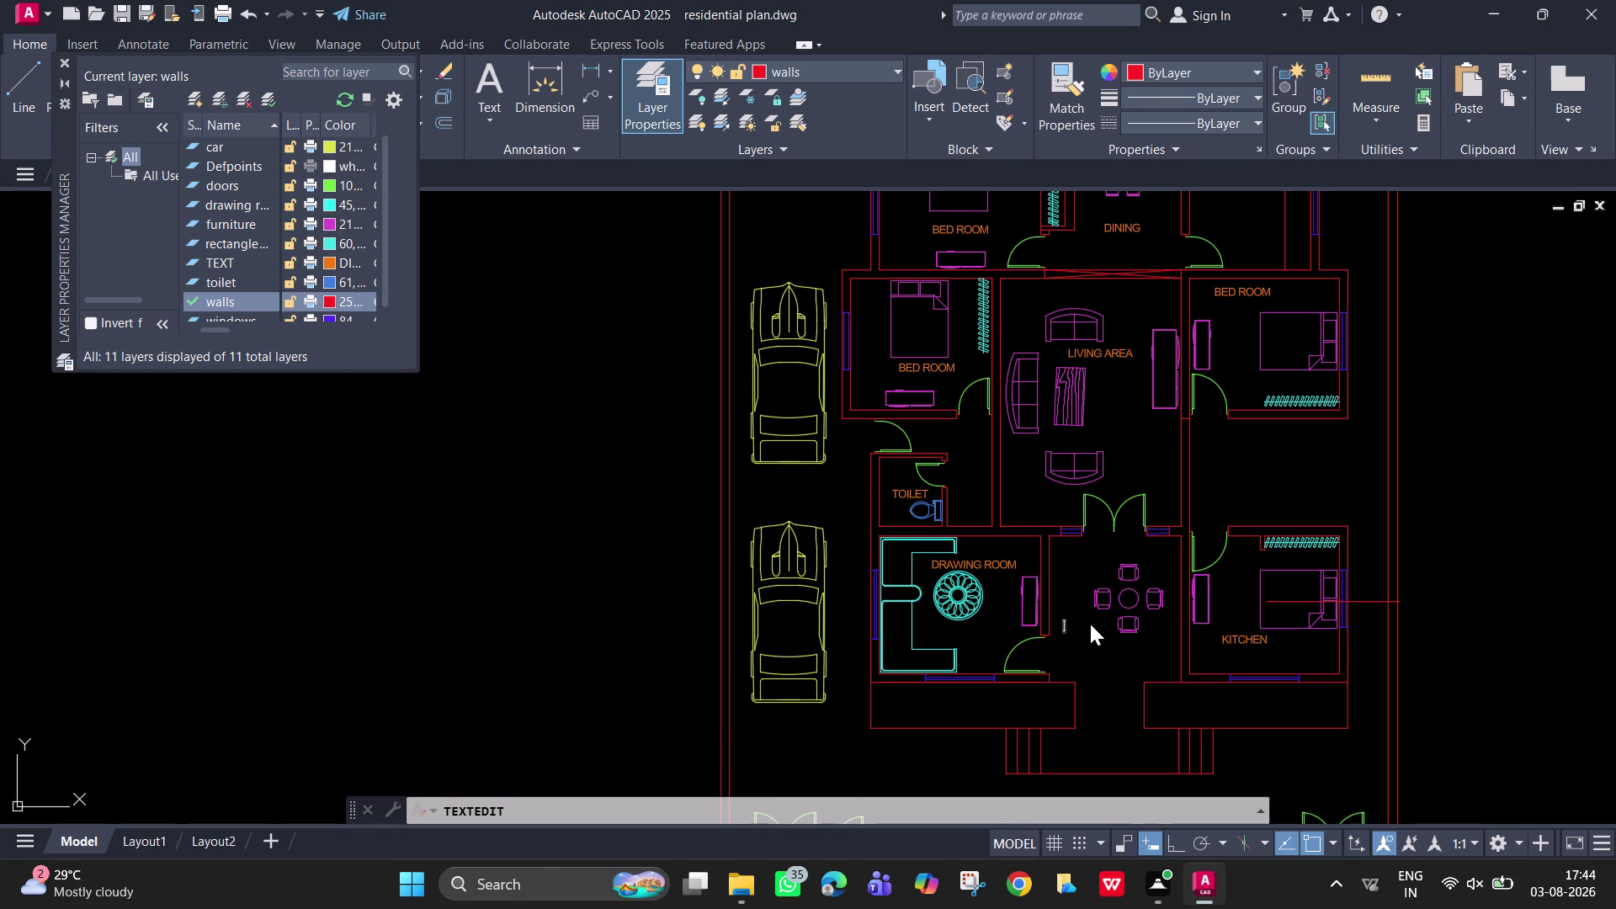
text(LO)
key(b)
text(BY)
key(Return)
key(Return)
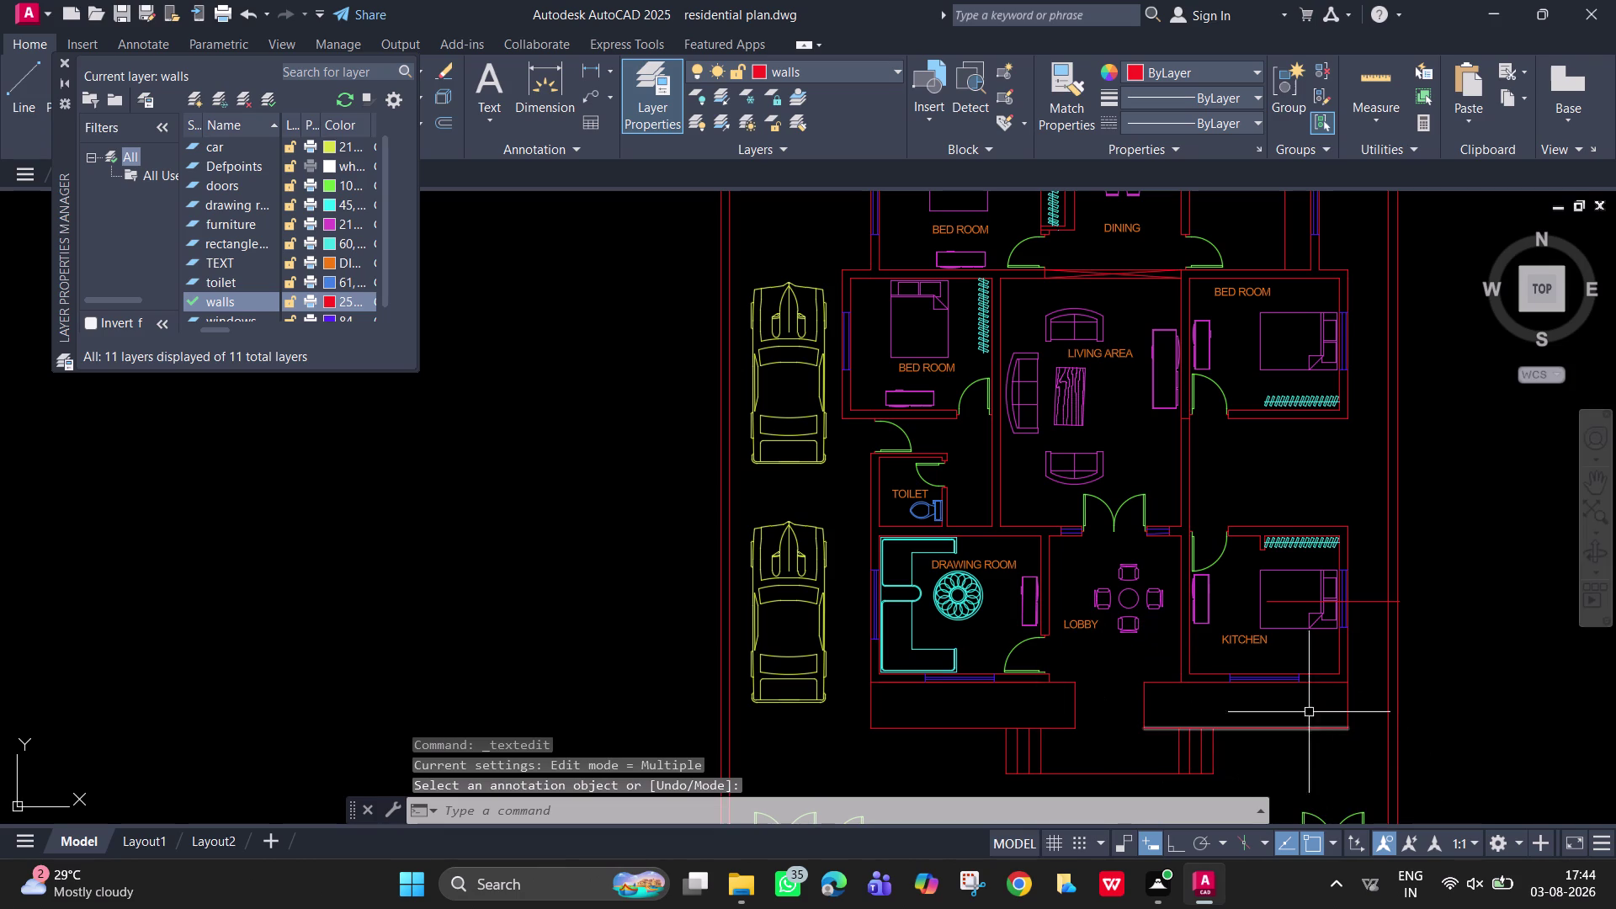
Rename the lower-right room's KITCHEN label to BED ROOM.
double_click(1247, 640)
key(BackSpace)
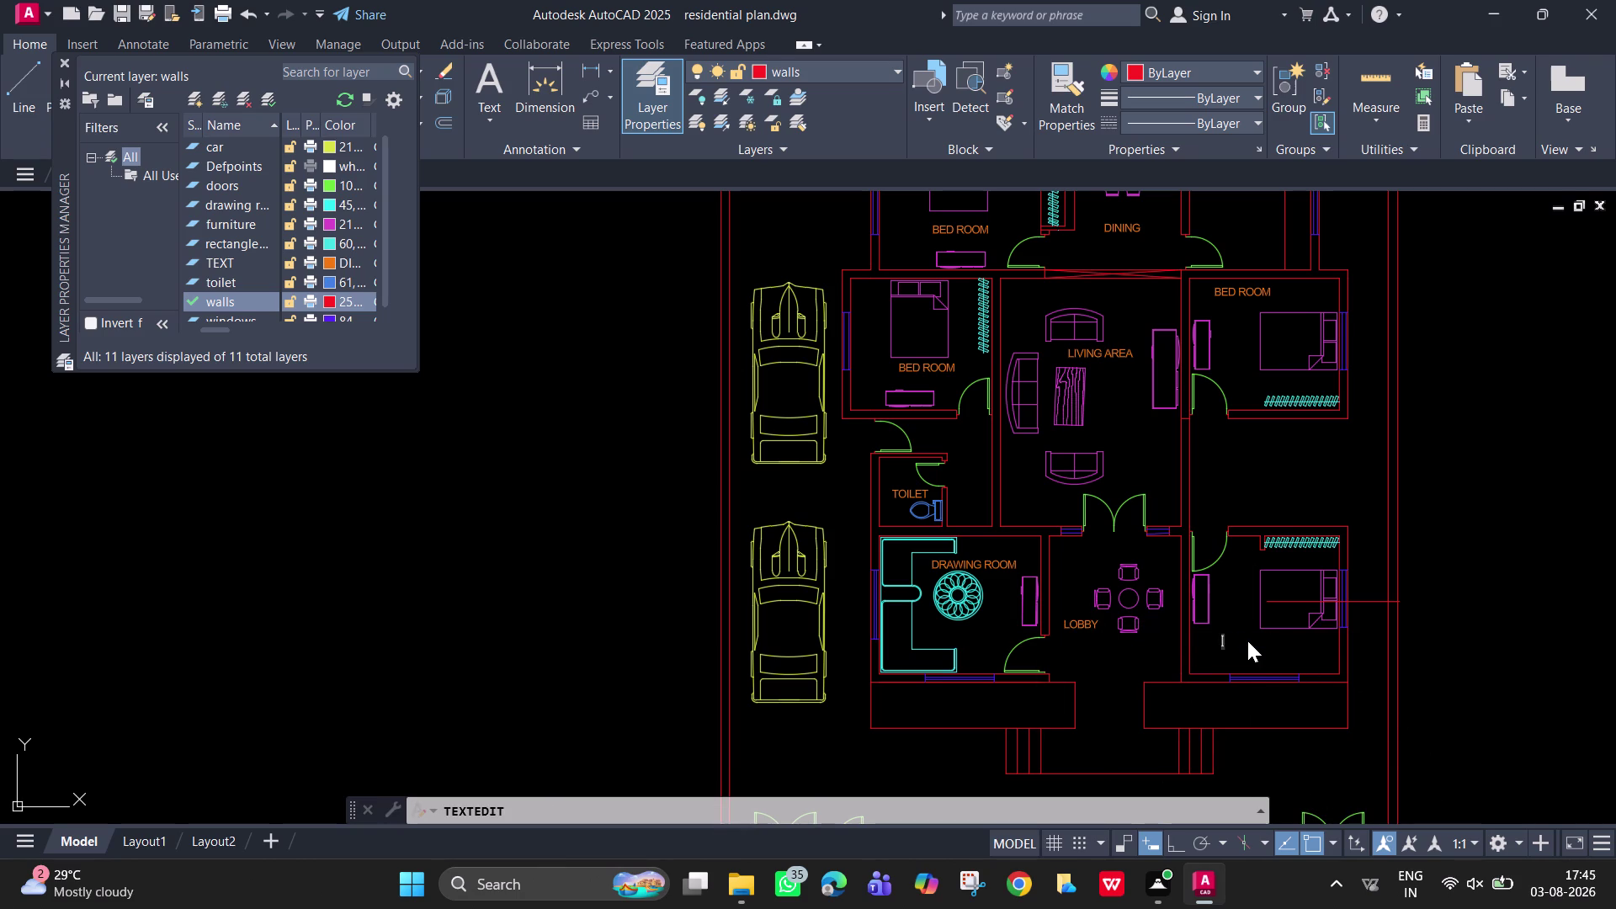
text(BED)
key(space)
text(ROOM)
key(Return)
key(Return)
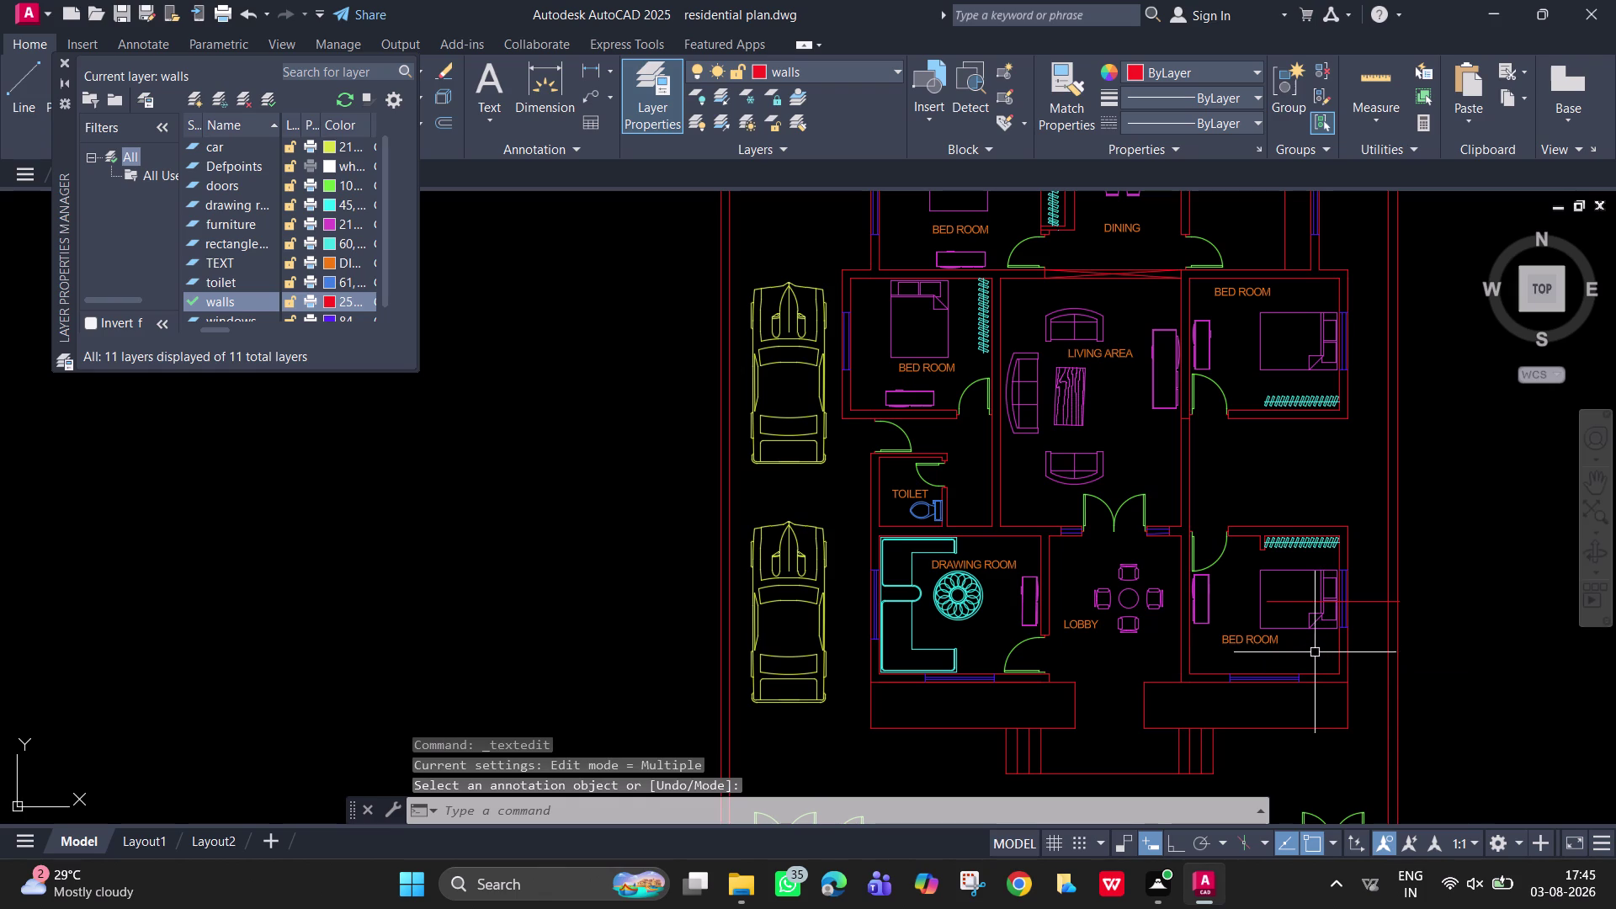
scroll(up, 3)
middle_drag(1295, 649, 1300, 670)
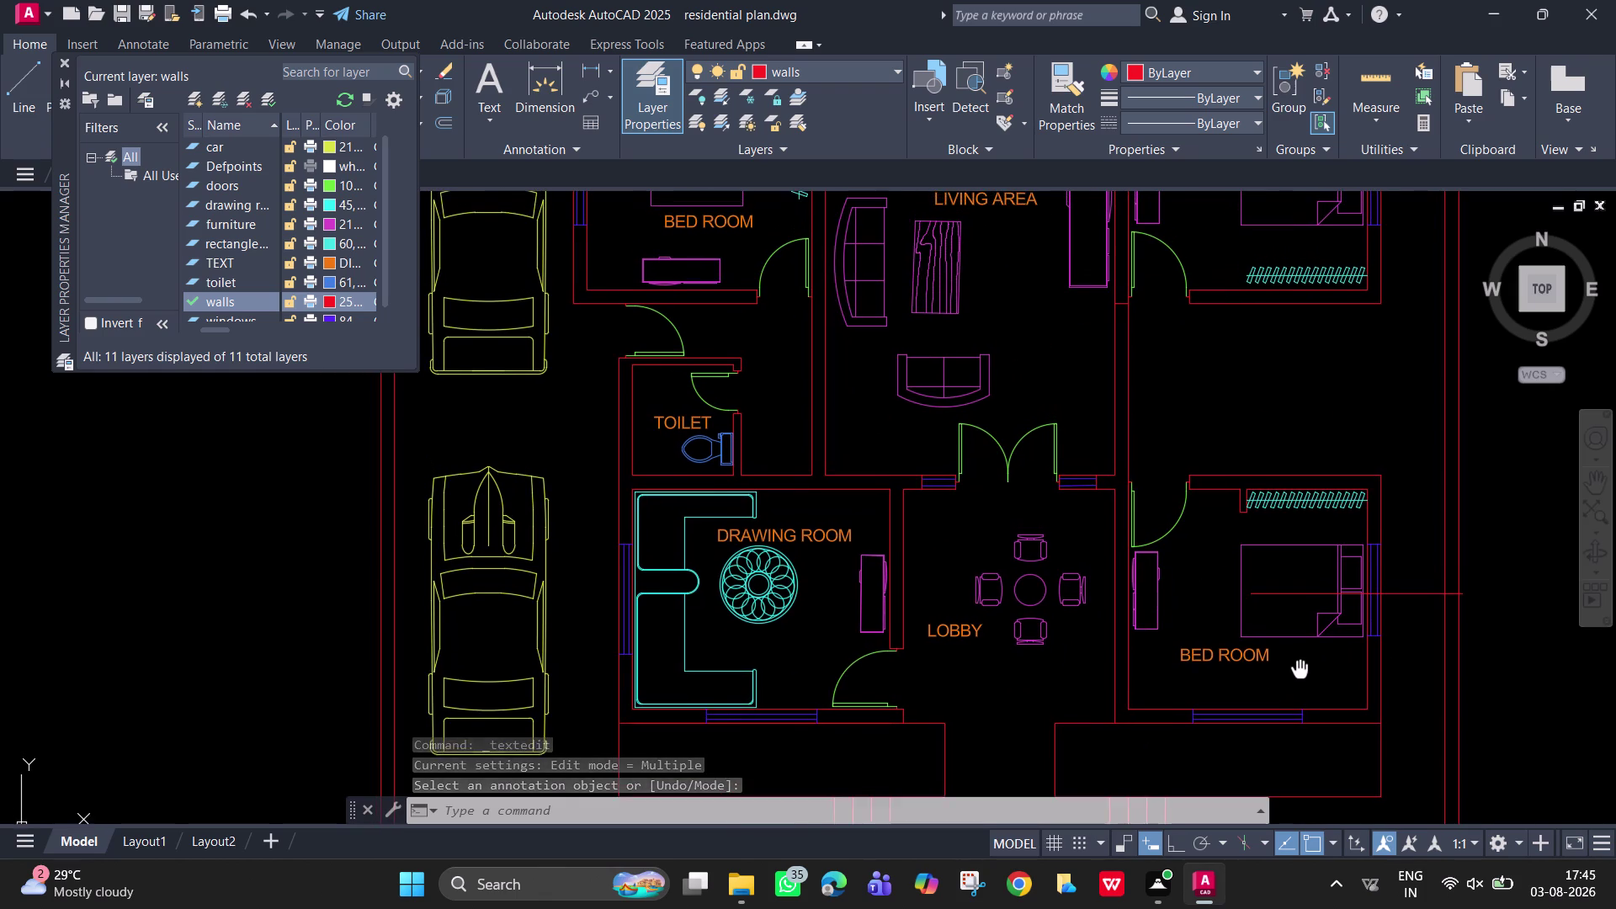
middle_drag(1299, 669, 1301, 675)
scroll(down, 3)
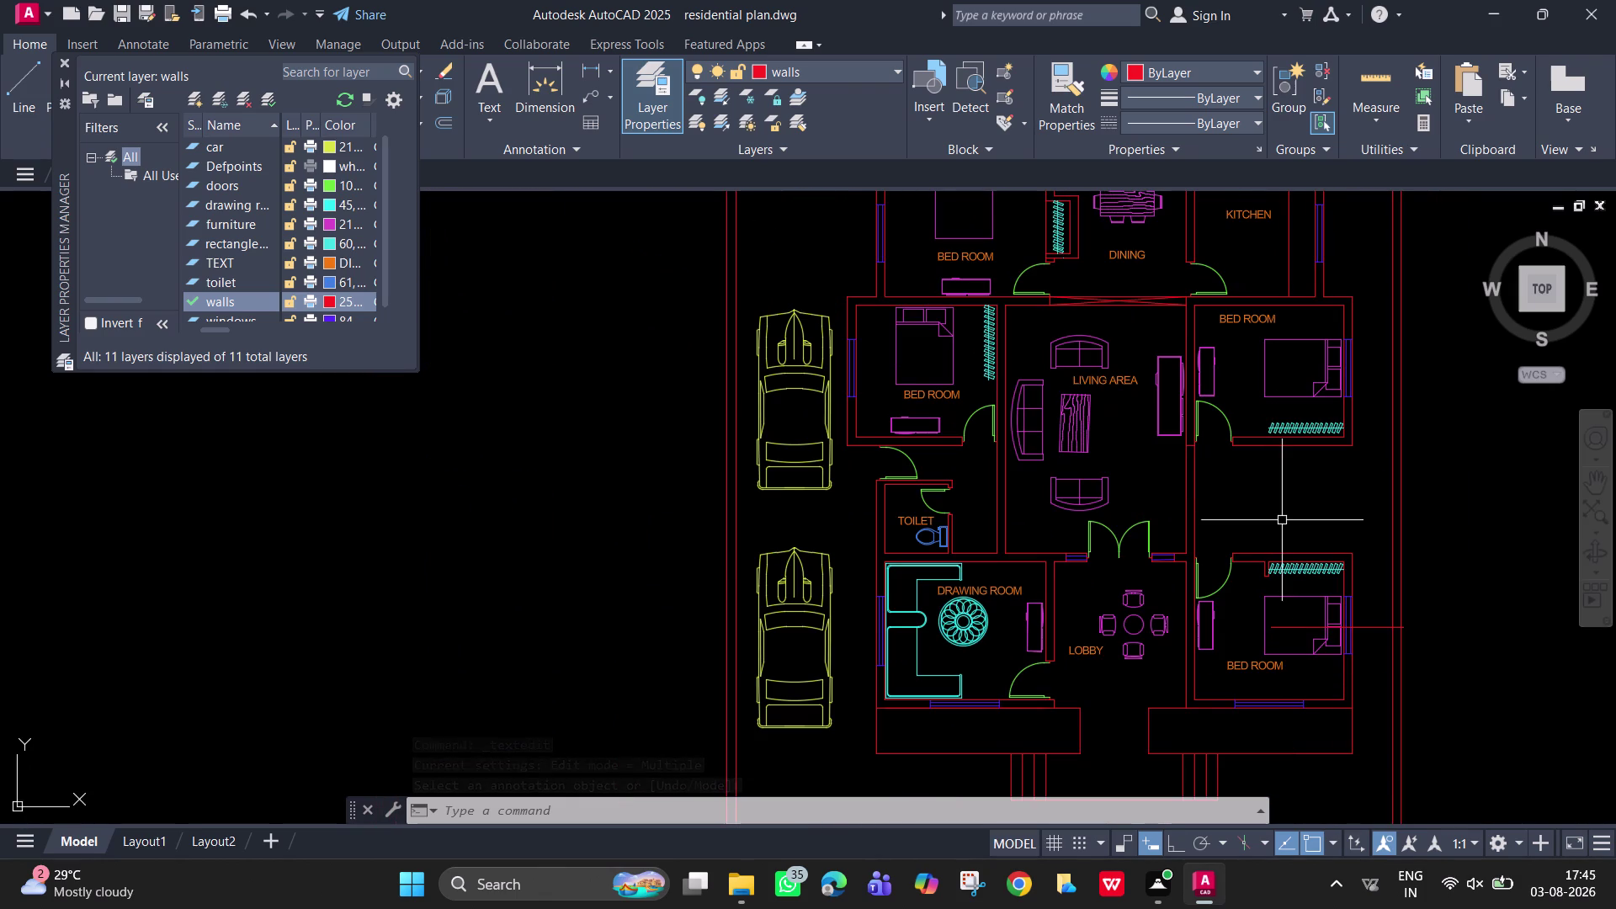